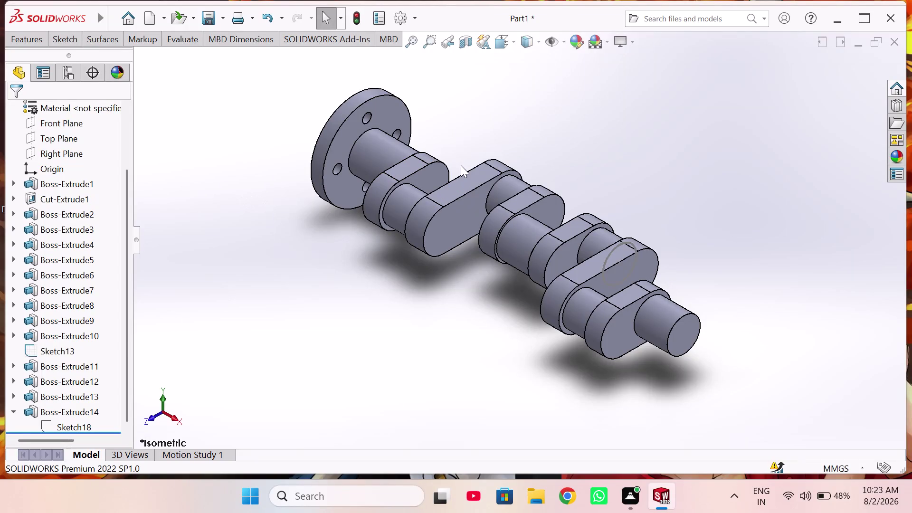
Sketch a circle at the origin on the crankshaft's end face, viewed straight on.
click(677, 328)
click(726, 298)
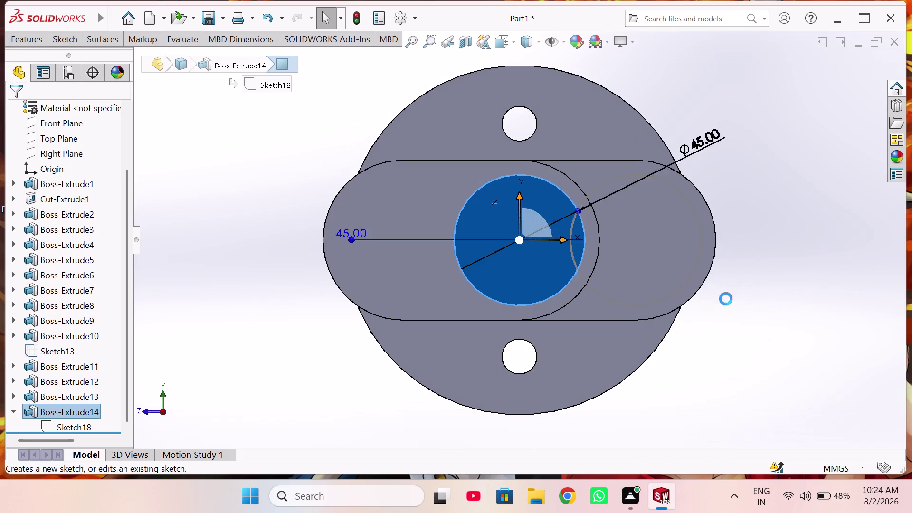
right_drag(765, 268, 835, 282)
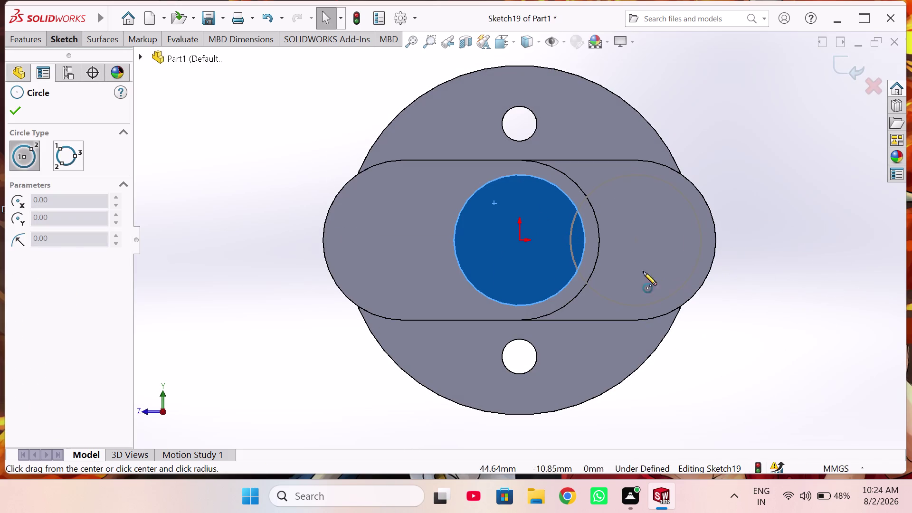
click(519, 240)
click(603, 281)
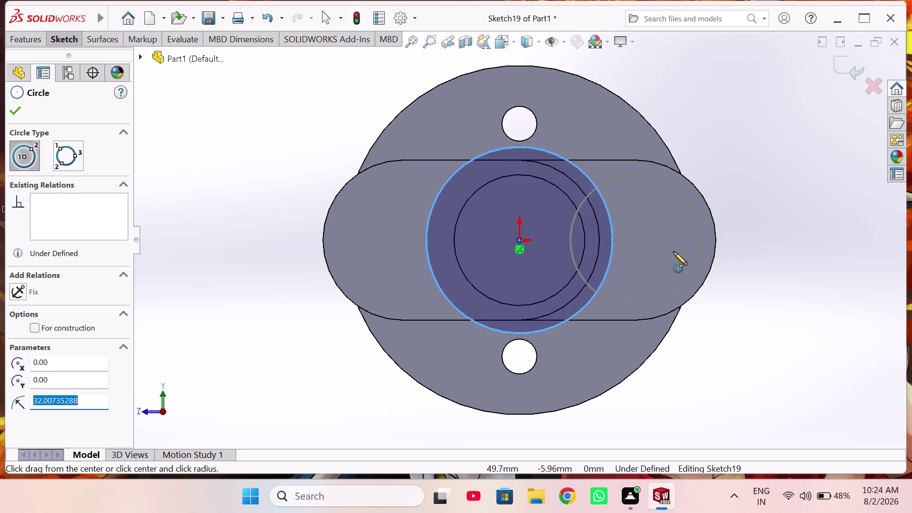
Dimension the circle to 50 mm diameter and exit the sketch.
right_drag(673, 236, 681, 117)
click(595, 184)
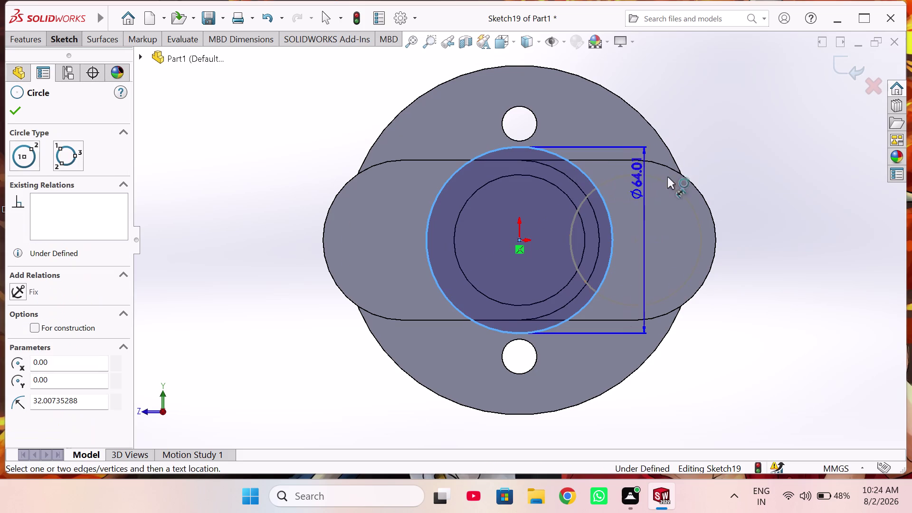
click(771, 209)
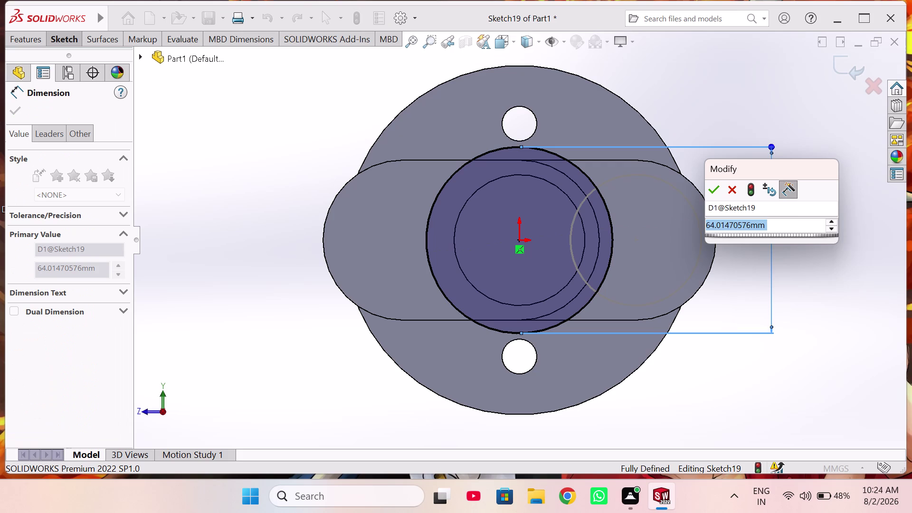
text(50)
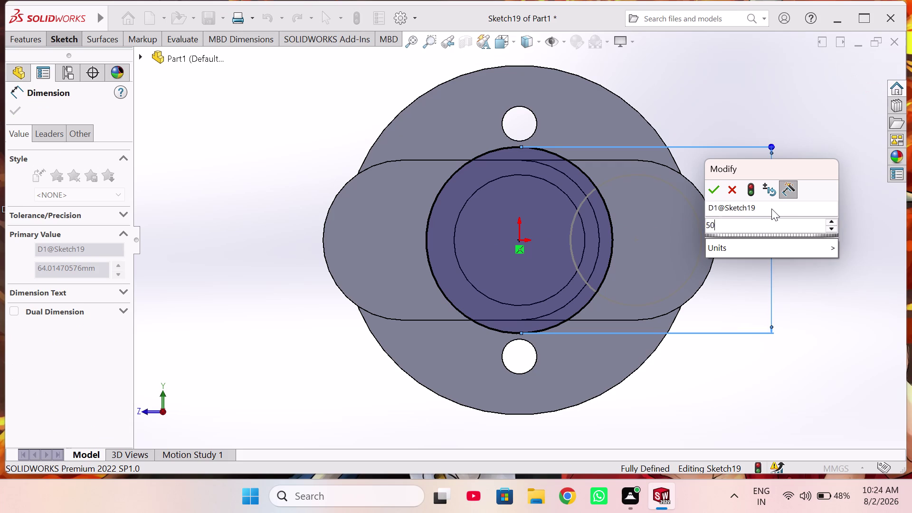
key(Return)
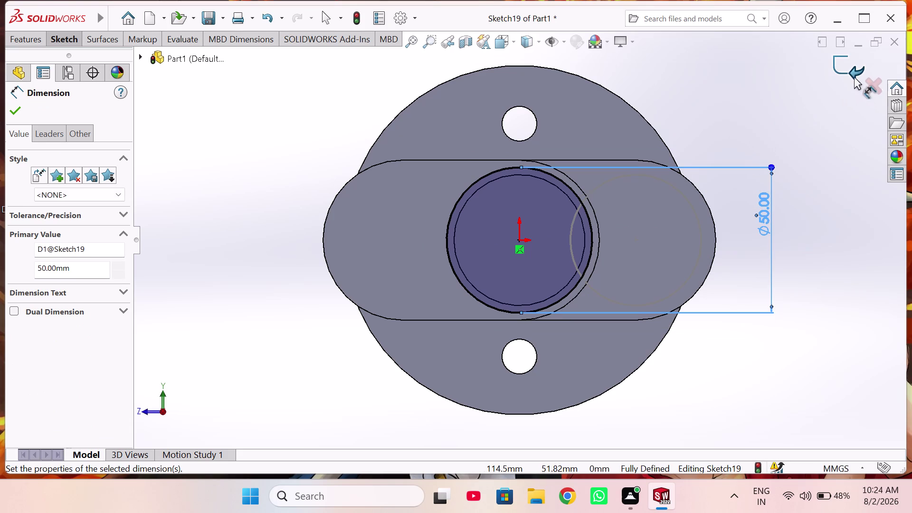
click(844, 66)
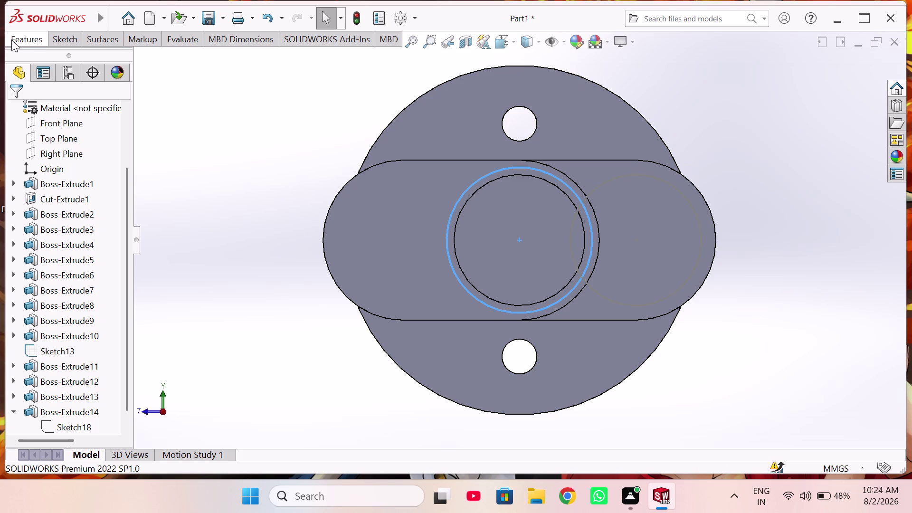
click(22, 38)
Extrude the 50 mm circle 100 mm blind, creating Boss-Extrude15.
click(35, 60)
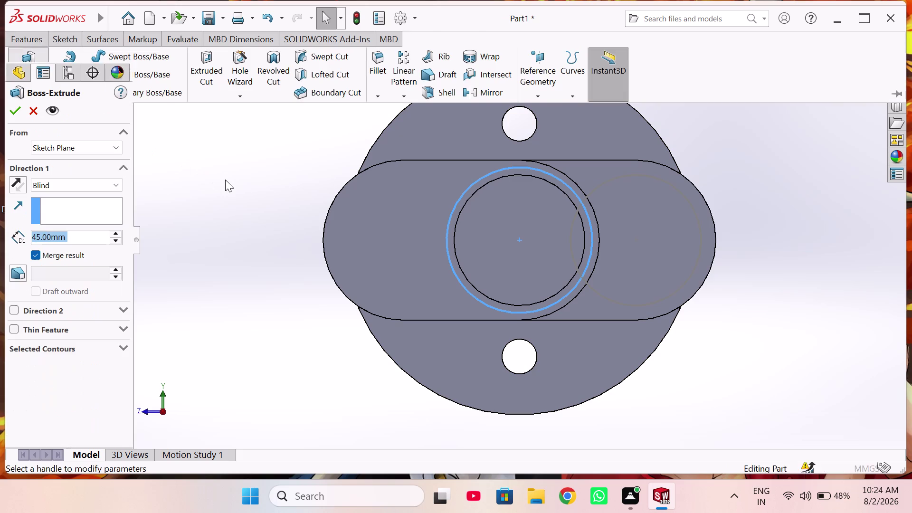
scroll(up, 3)
middle_drag(229, 182, 251, 196)
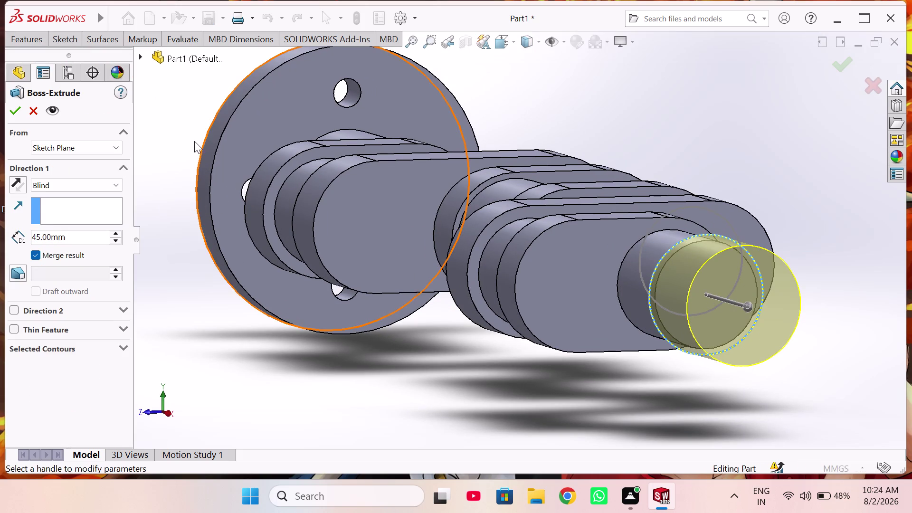
middle_drag(188, 138, 200, 147)
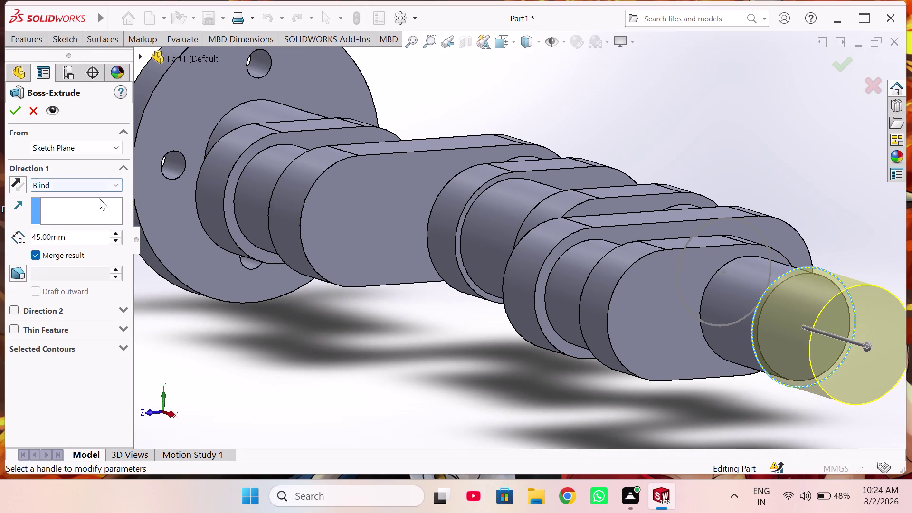
double_click(97, 233)
text(1)
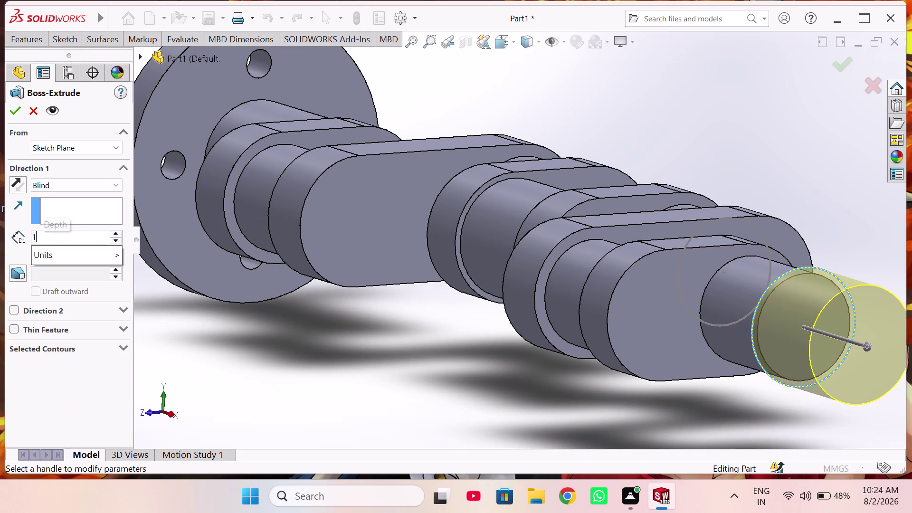
text(00)
key(Return)
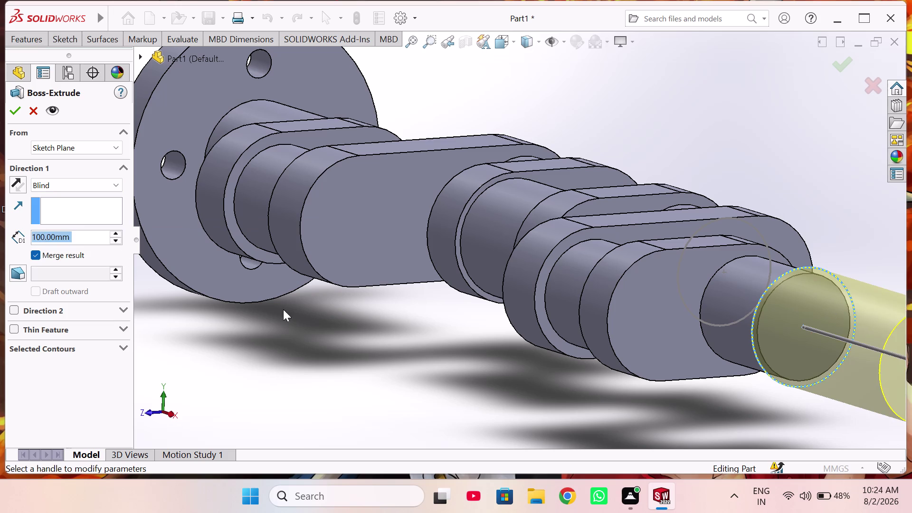
scroll(up, 3)
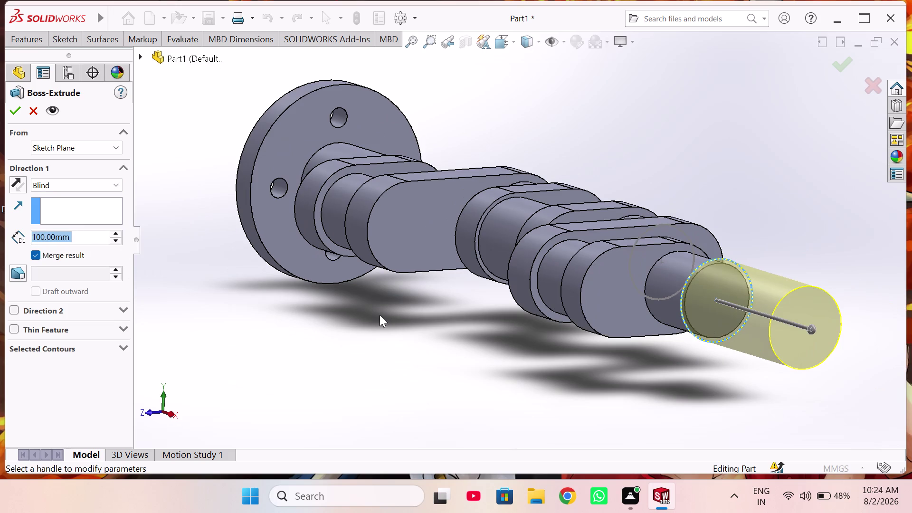
click(12, 107)
scroll(up, 3)
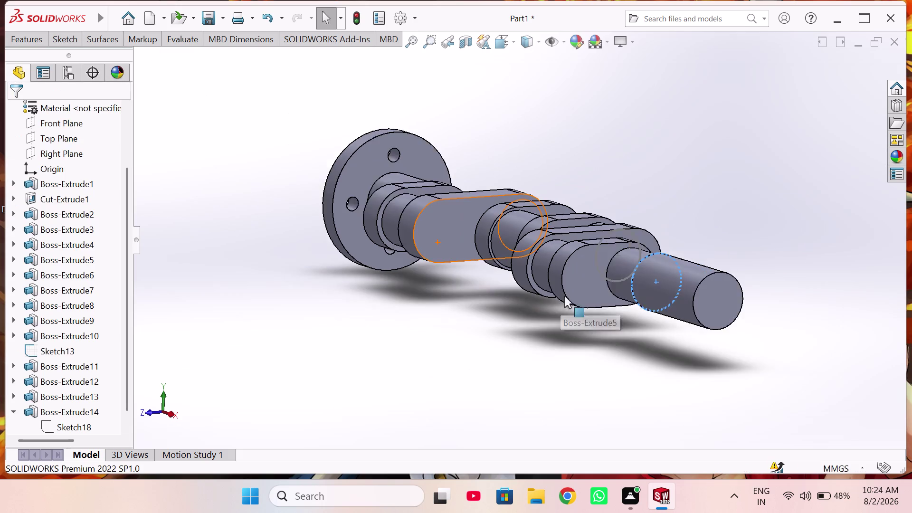
middle_drag(565, 296, 533, 284)
Sketch a circle at the origin on the new cylinder's end face.
click(567, 276)
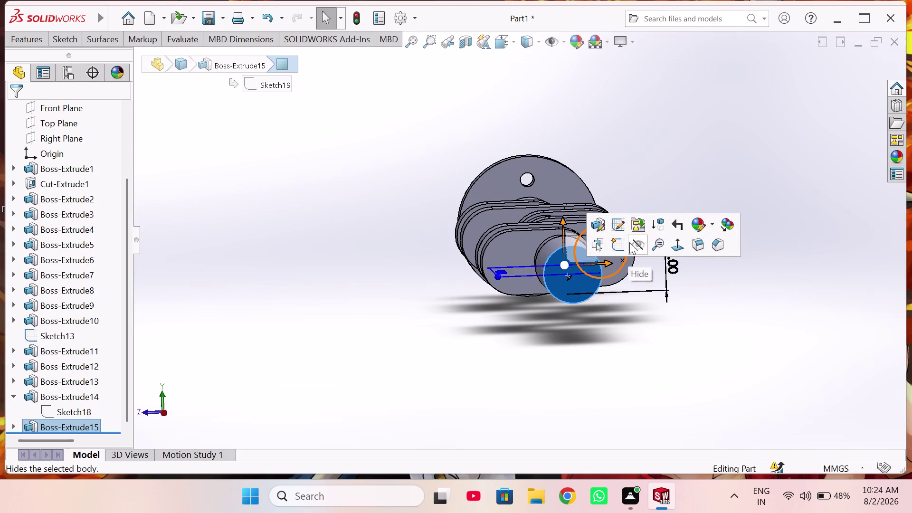
click(622, 241)
right_drag(783, 251, 811, 272)
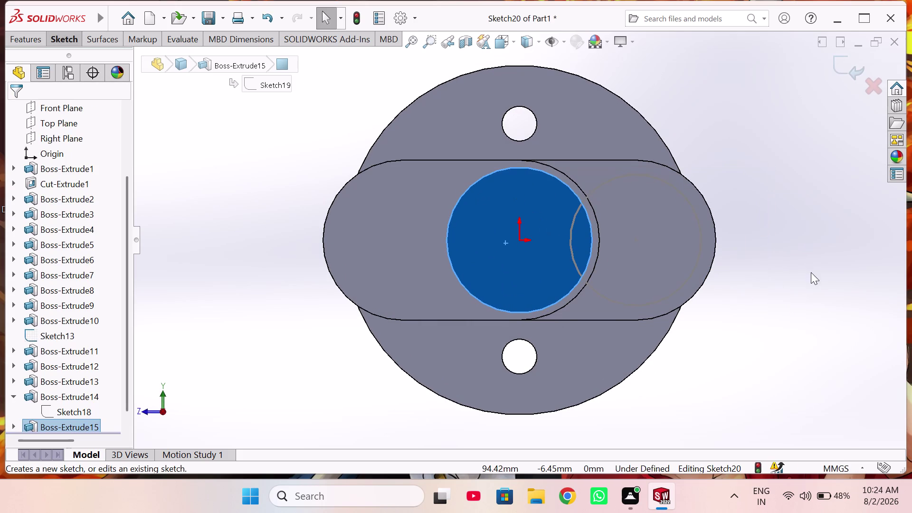
right_drag(811, 272, 854, 263)
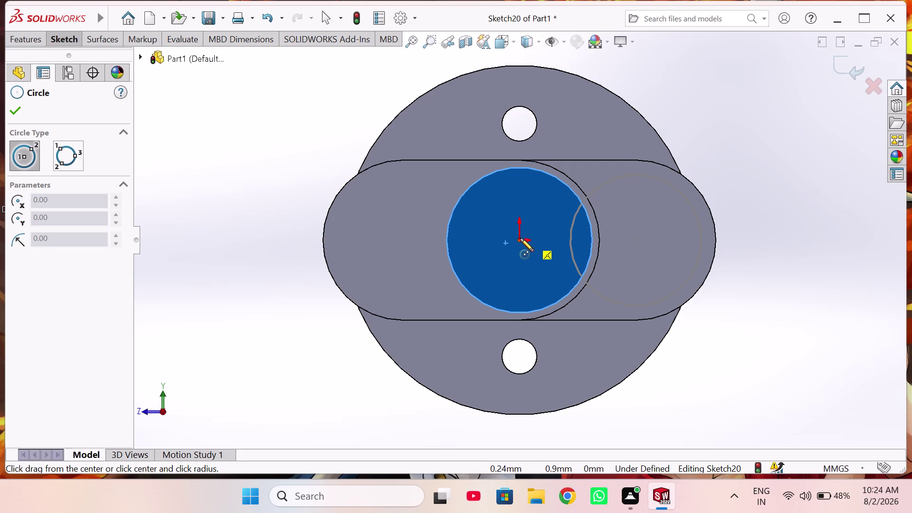
click(518, 241)
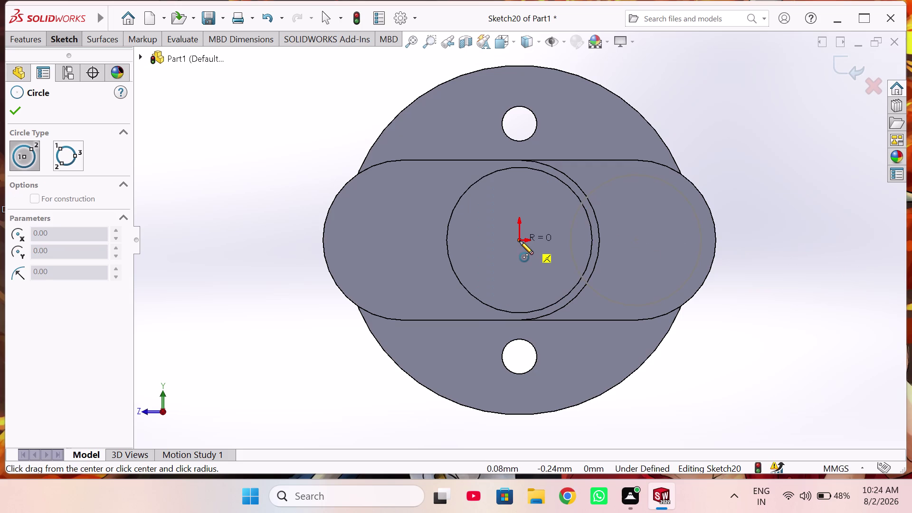
click(518, 241)
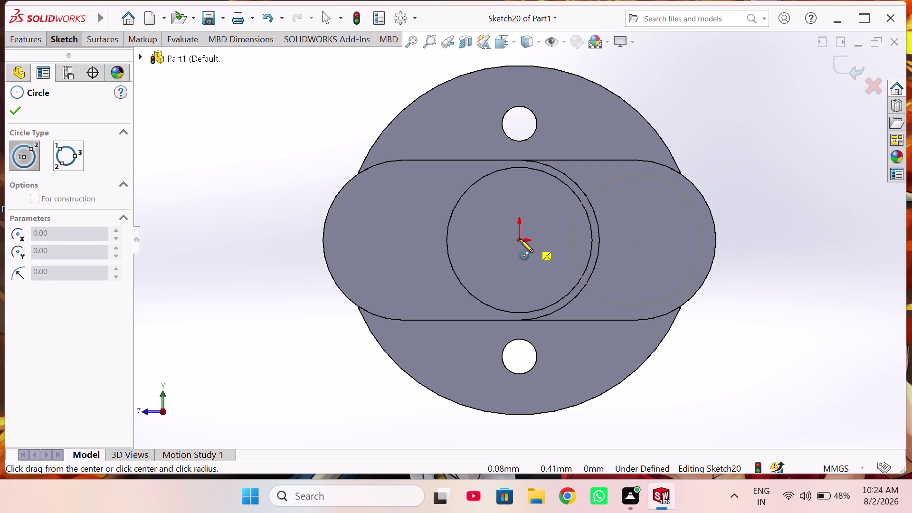
click(519, 240)
click(557, 273)
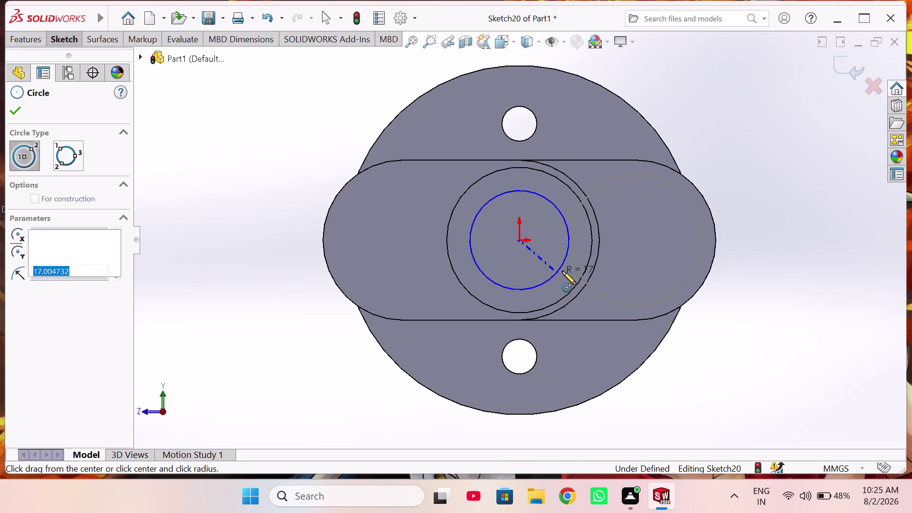
Dimension the circle to 25 mm diameter and exit the sketch.
right_drag(642, 226, 643, 99)
click(561, 212)
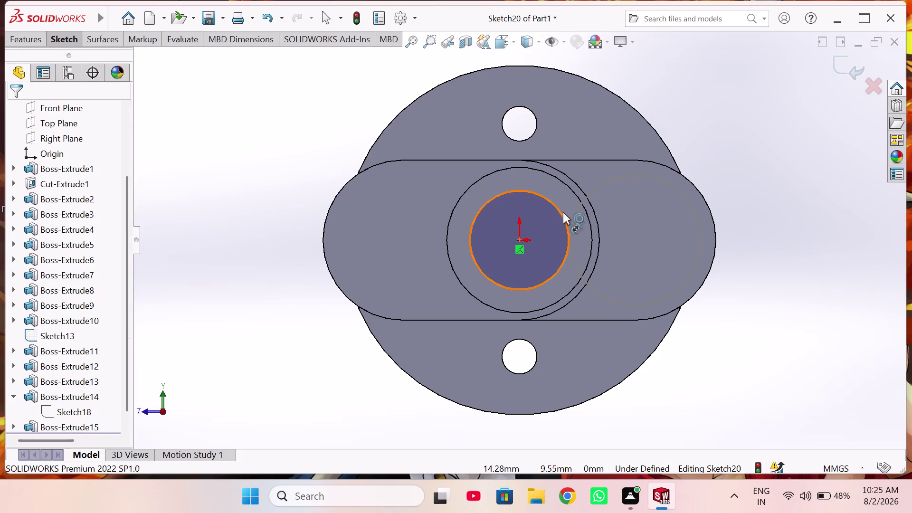
click(641, 215)
text(25)
key(Return)
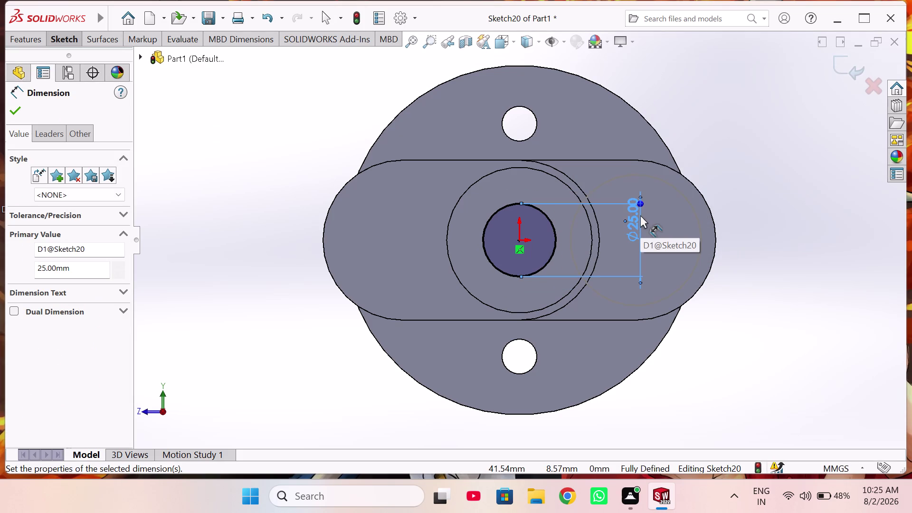
click(835, 70)
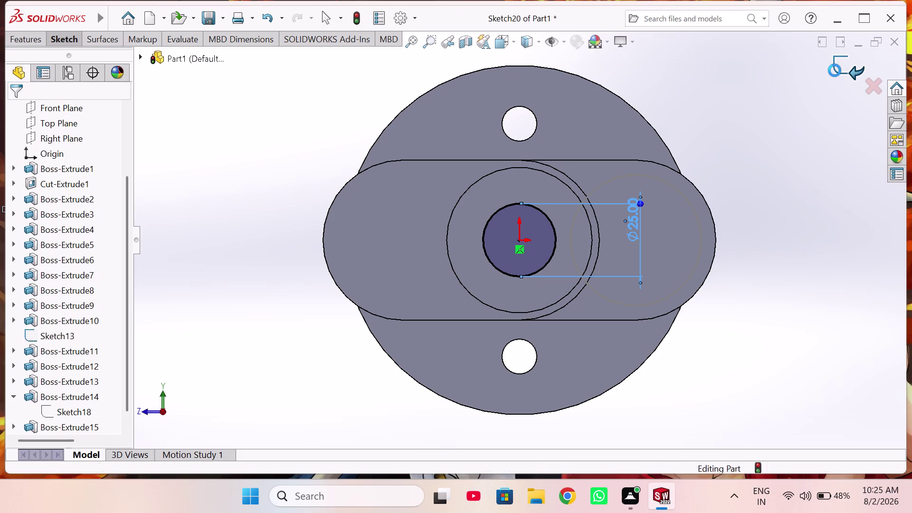
click(17, 37)
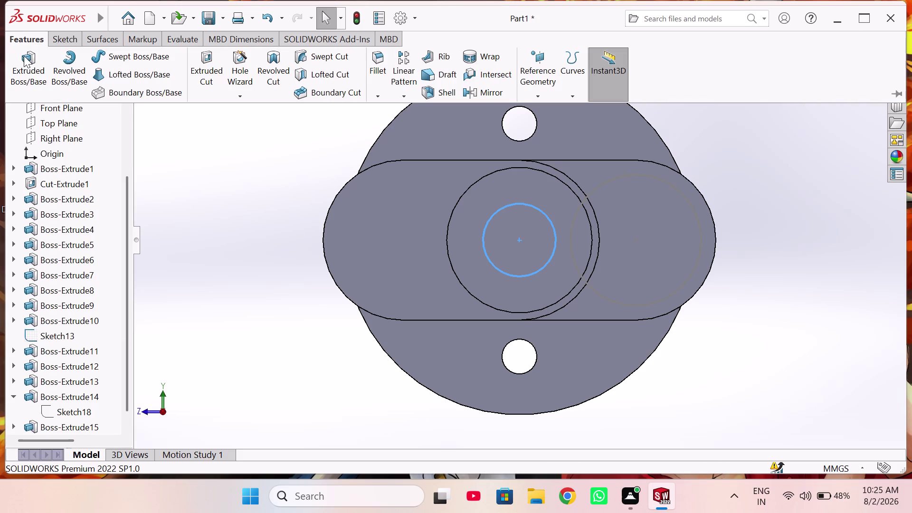
click(25, 65)
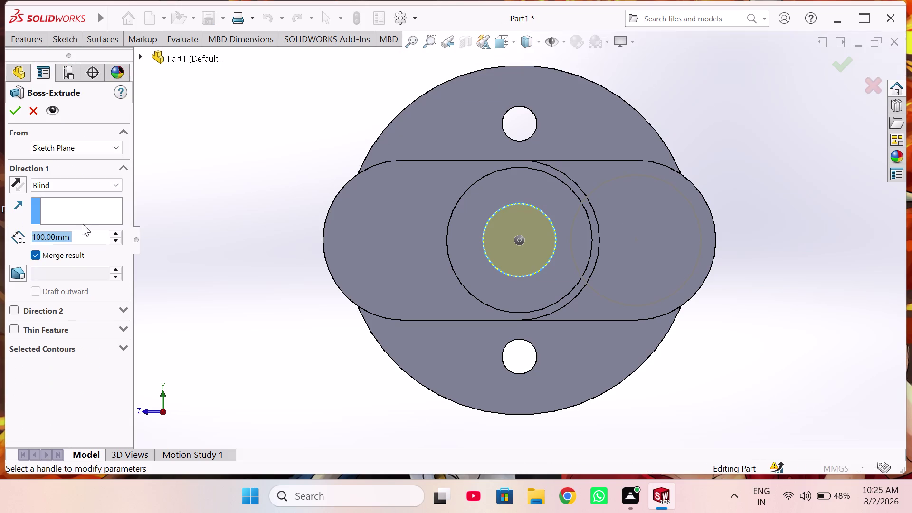
Lower the extrusion depth for the 25 mm circle to 20 mm.
click(117, 240)
triple_click(118, 240)
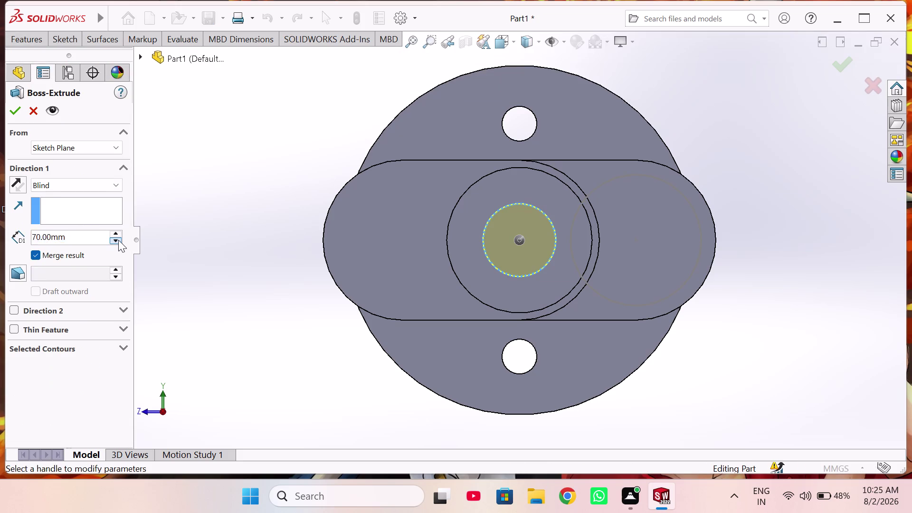
click(118, 240)
click(118, 240)
click(118, 240)
click(119, 240)
Check the preview and confirm the 20 mm extension as Boss-Extrude16.
middle_drag(232, 225, 261, 225)
scroll(up, 3)
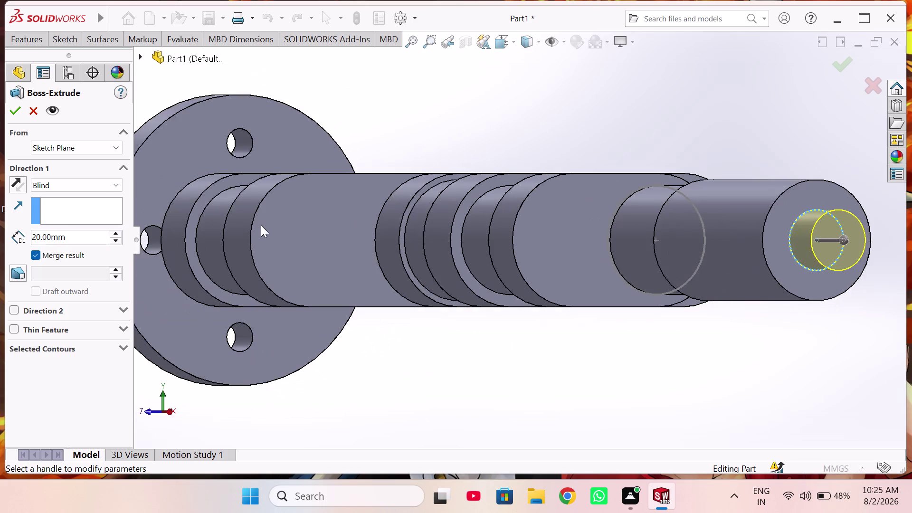
scroll(up, 3)
middle_drag(510, 231, 536, 299)
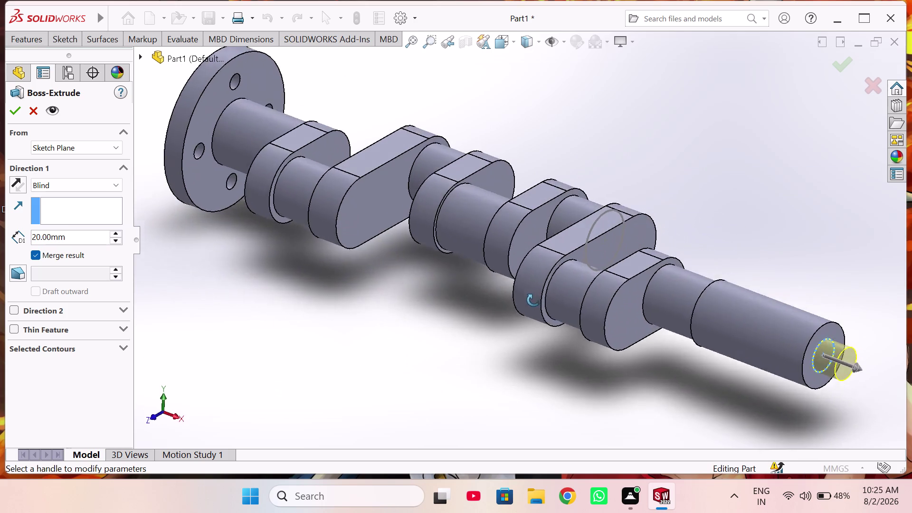
middle_drag(535, 298, 461, 253)
click(12, 111)
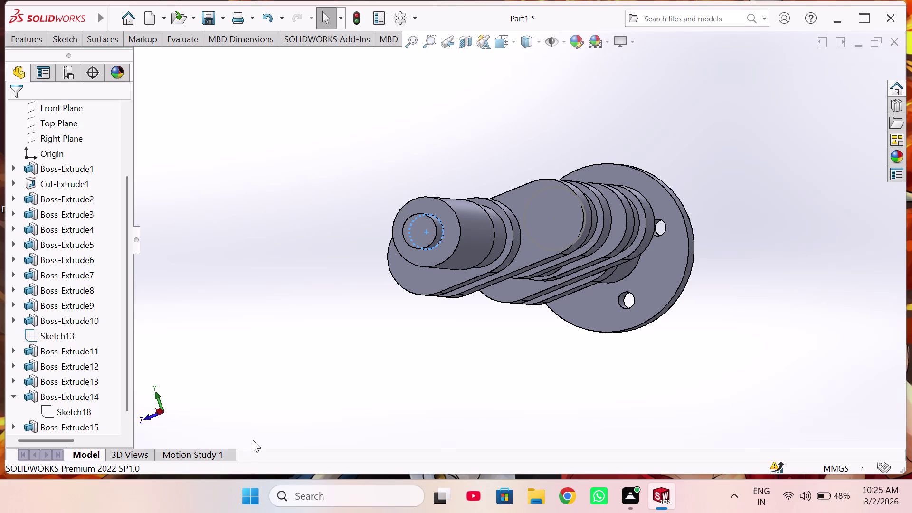
middle_drag(392, 353, 413, 367)
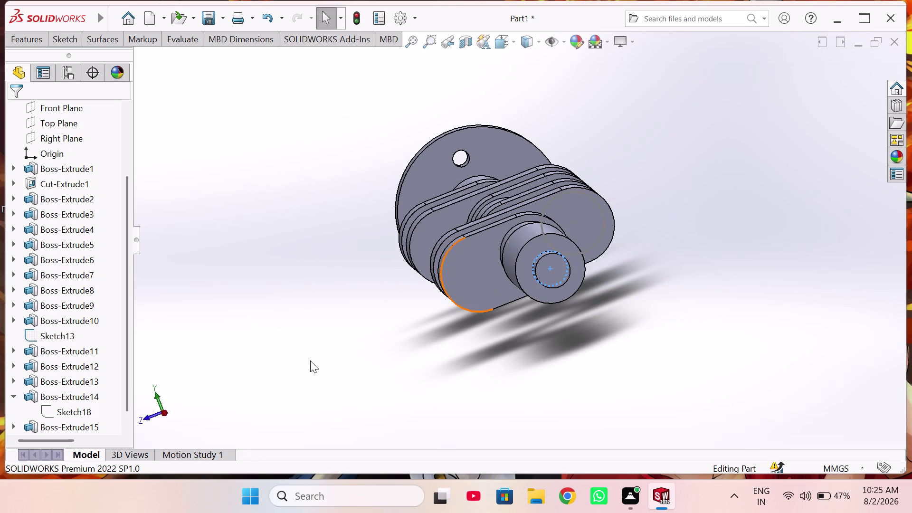
scroll(down, 3)
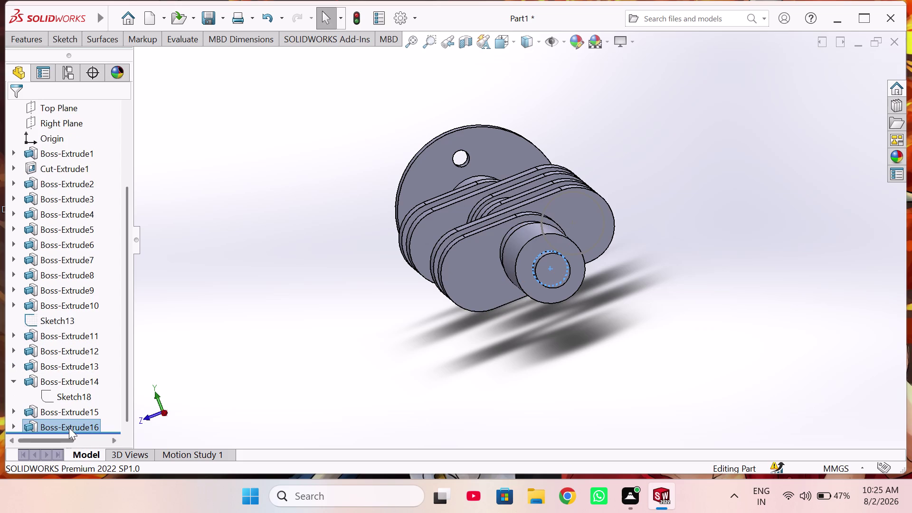
click(69, 424)
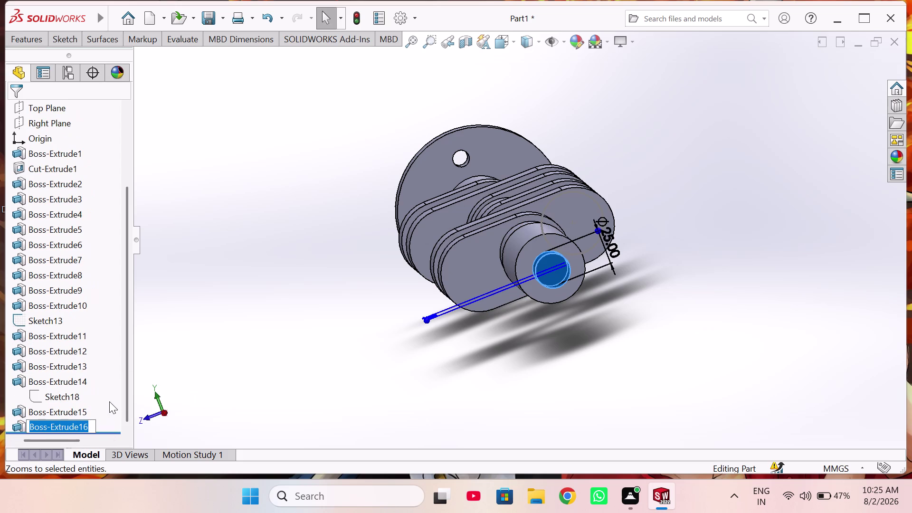
click(109, 402)
scroll(down, 3)
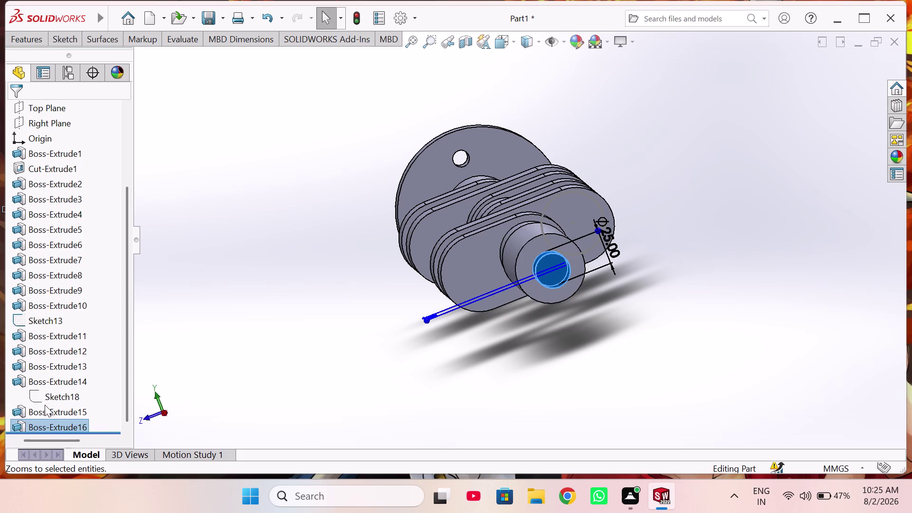
scroll(up, 3)
scroll(down, 3)
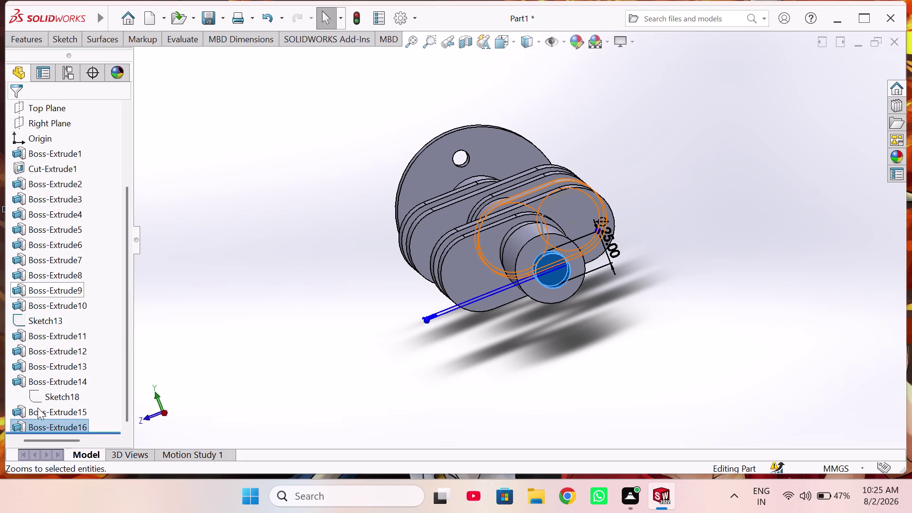
scroll(up, 3)
scroll(down, 3)
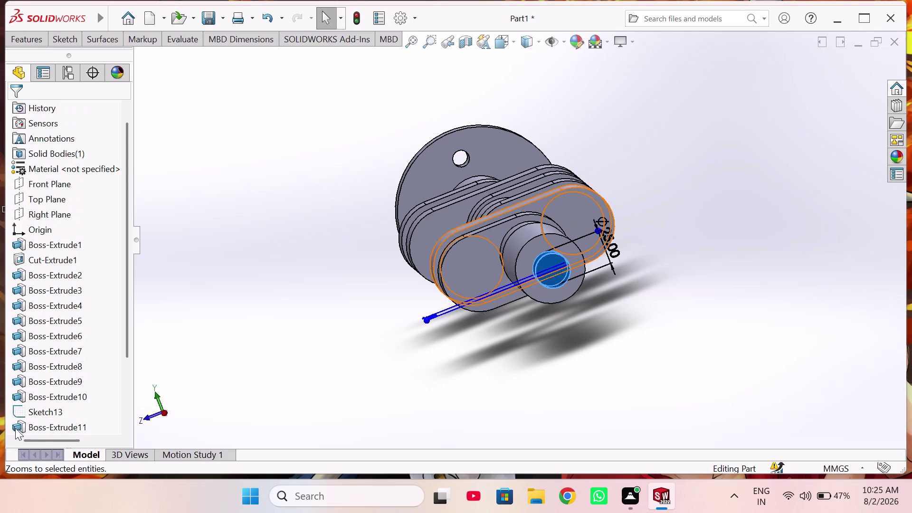
scroll(down, 3)
drag(41, 440, 3, 436)
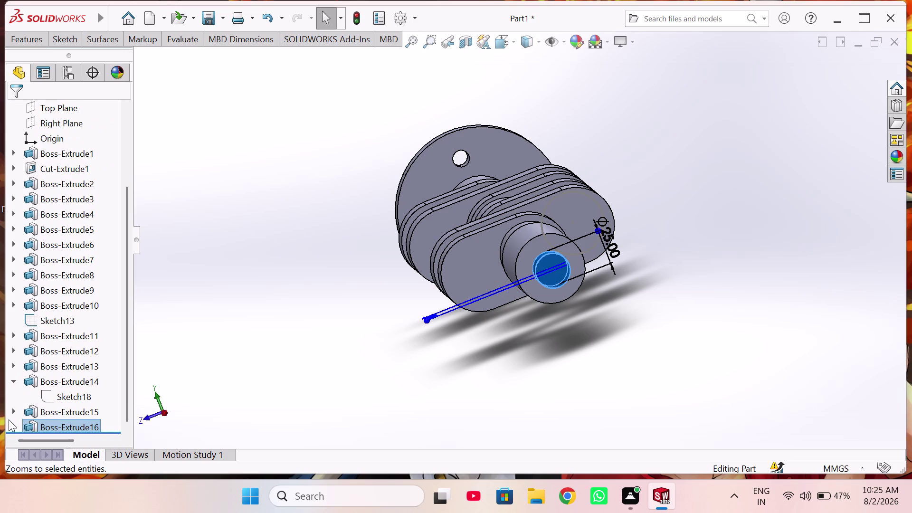
click(10, 423)
click(49, 422)
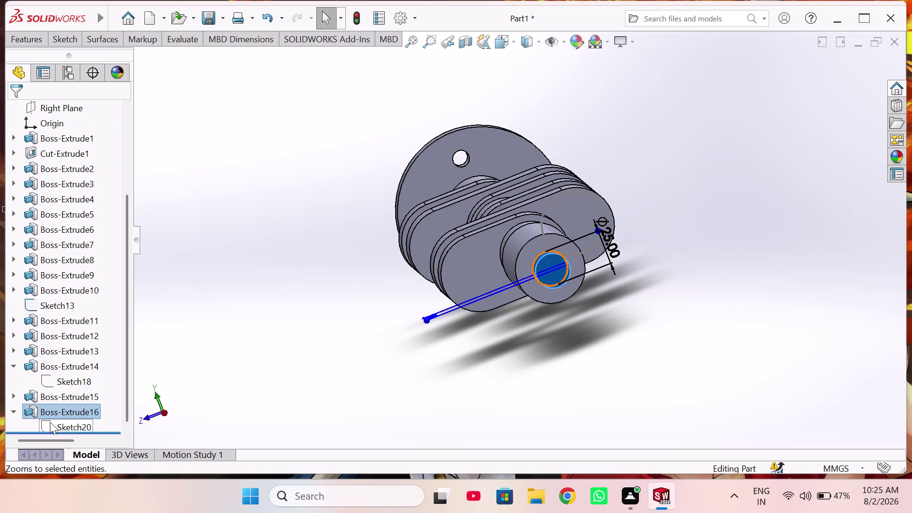
click(66, 388)
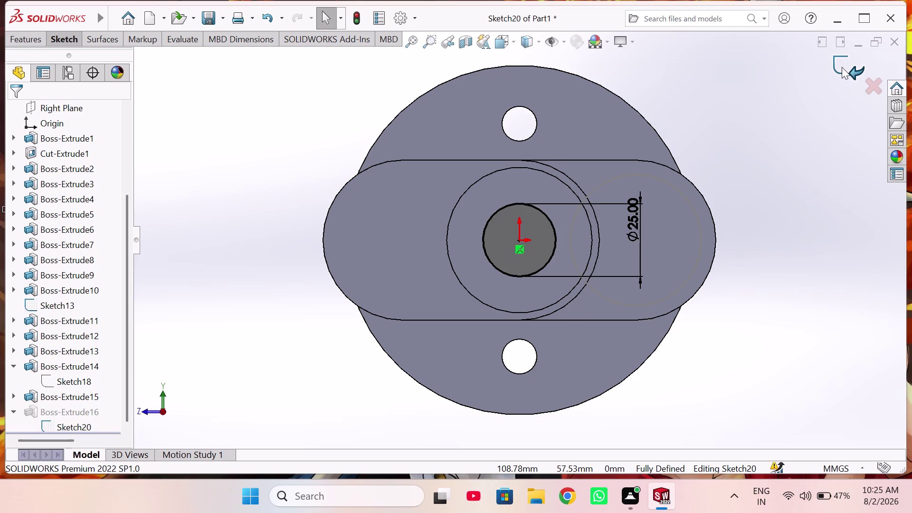
click(844, 61)
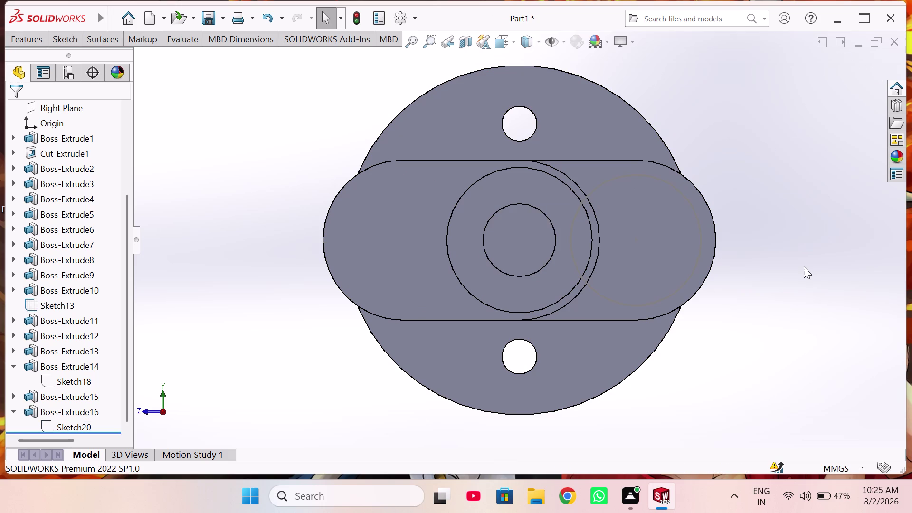
scroll(up, 3)
middle_drag(758, 234, 760, 236)
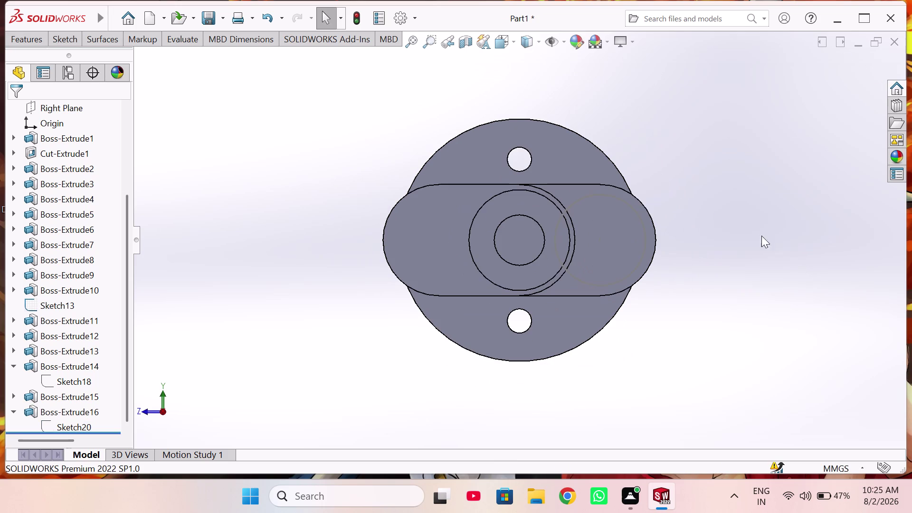
middle_drag(760, 235, 780, 248)
scroll(up, 3)
middle_drag(631, 247, 636, 251)
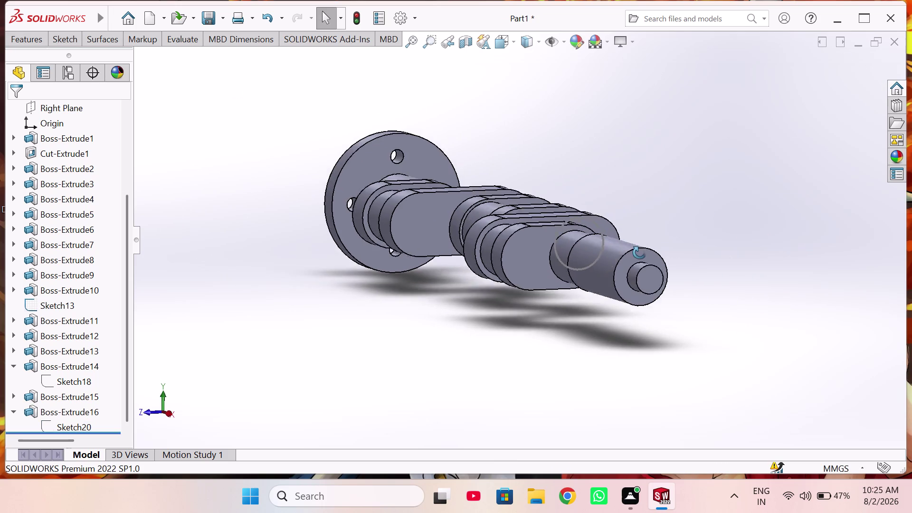
middle_drag(635, 251, 638, 278)
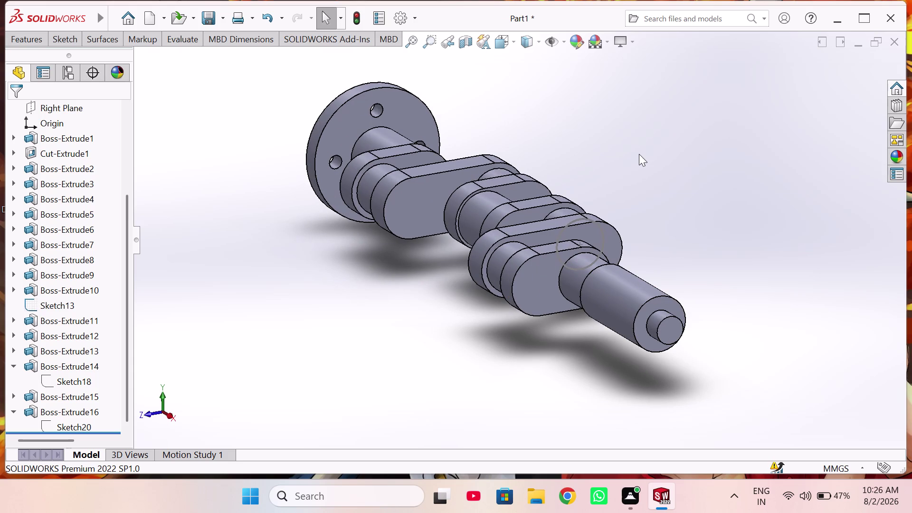
key(ctrl+s)
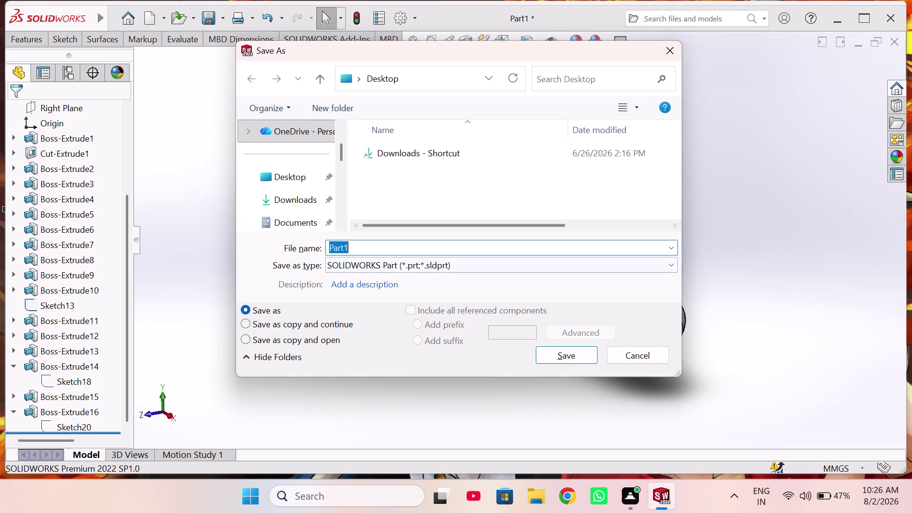
Save the part to the Desktop as 'crank shaft'.
double_click(526, 246)
key(BackSpace)
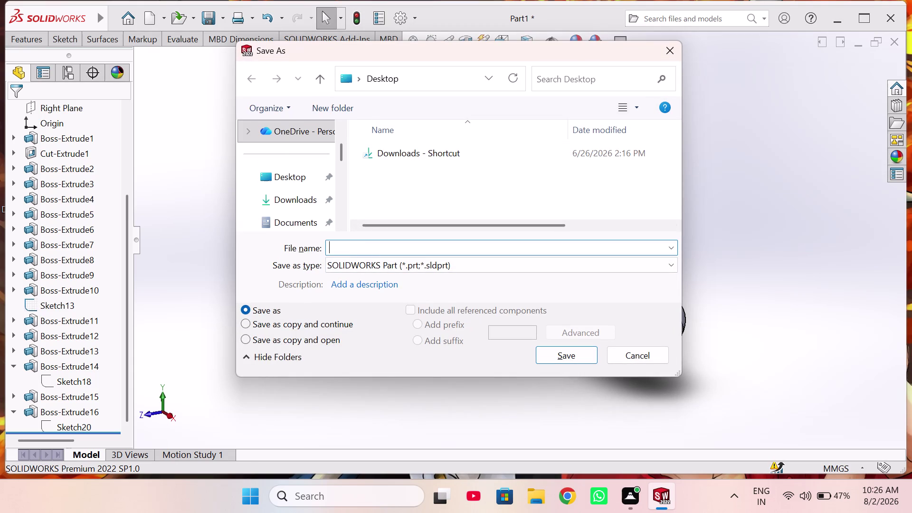
text(cra)
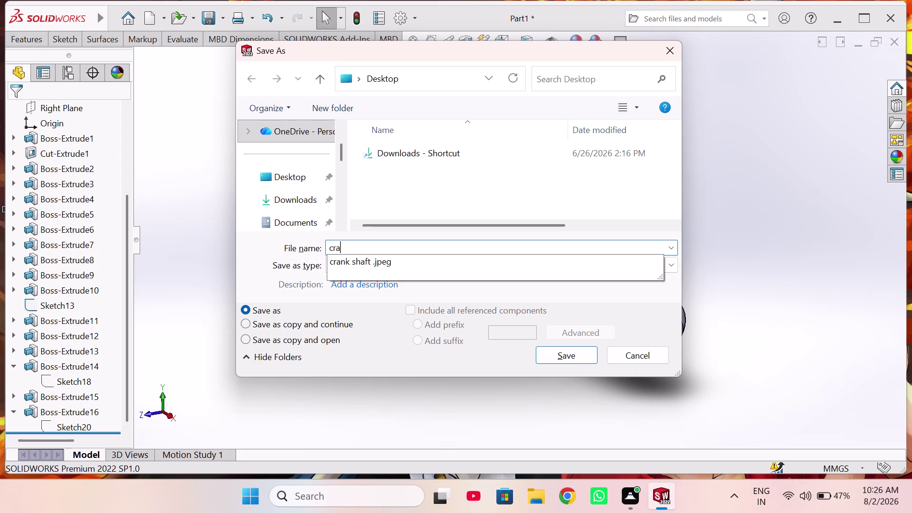
text(nk sha)
text(ft)
key(space)
click(284, 172)
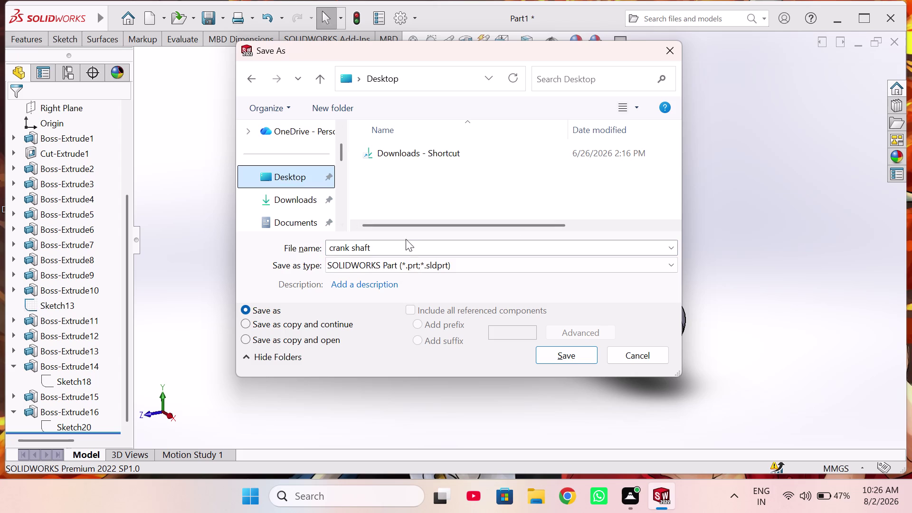
click(579, 357)
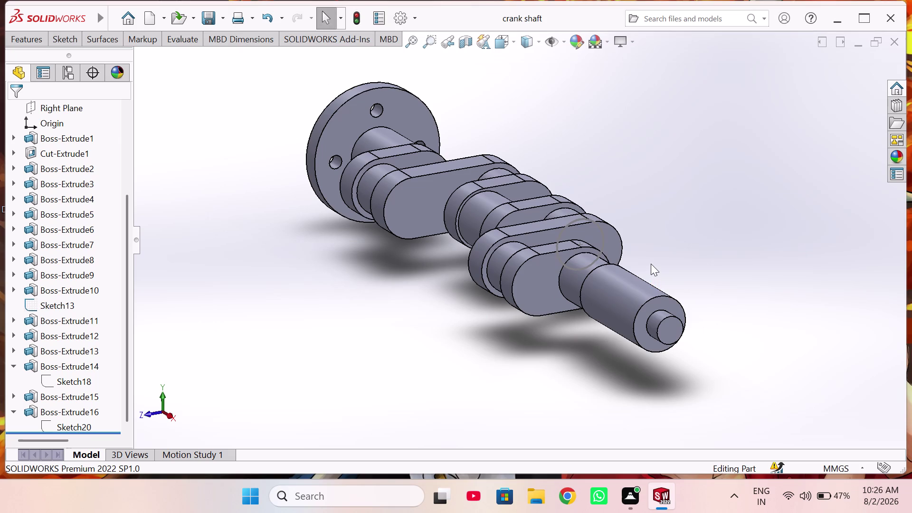
key(ctrl+n)
Create a new drawing on an A2 (ISO) sheet.
click(627, 284)
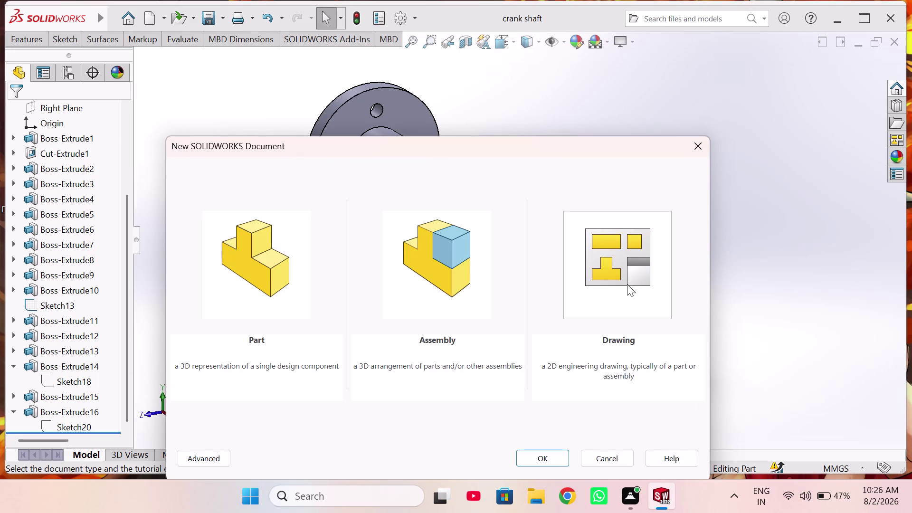
click(542, 457)
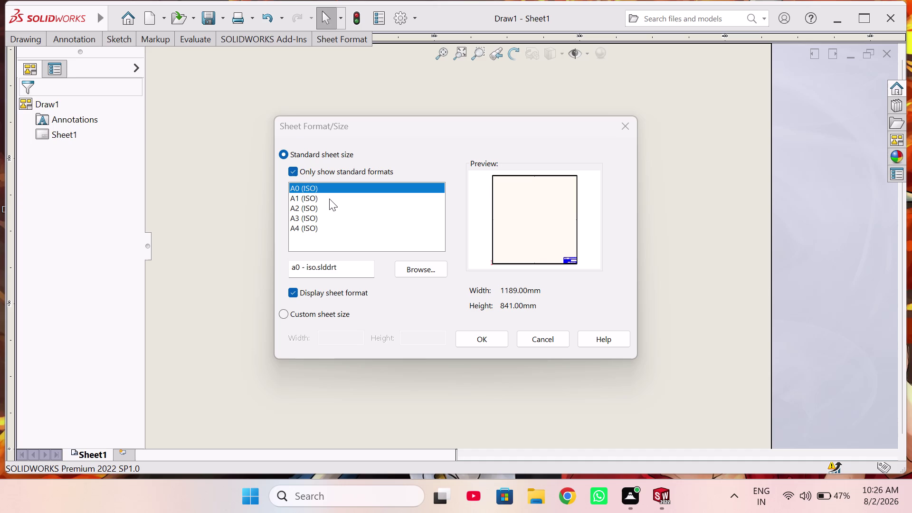
click(330, 199)
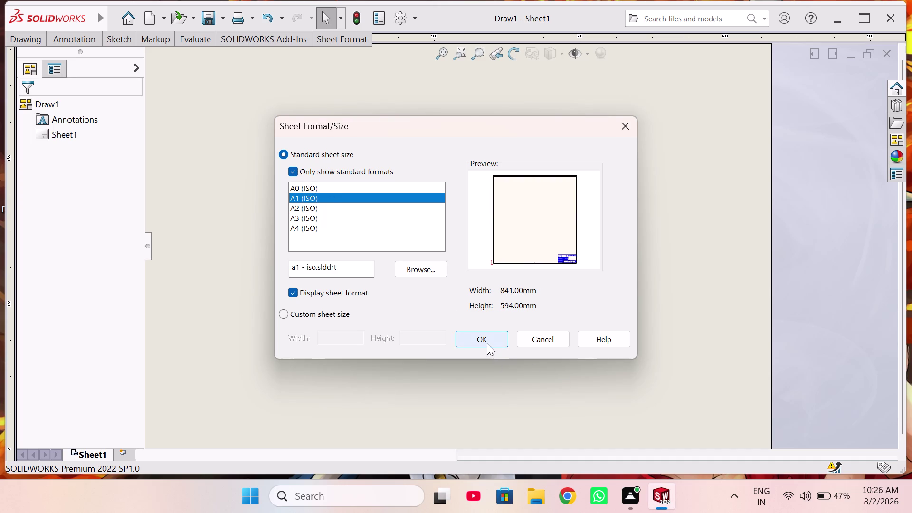
click(384, 215)
click(376, 208)
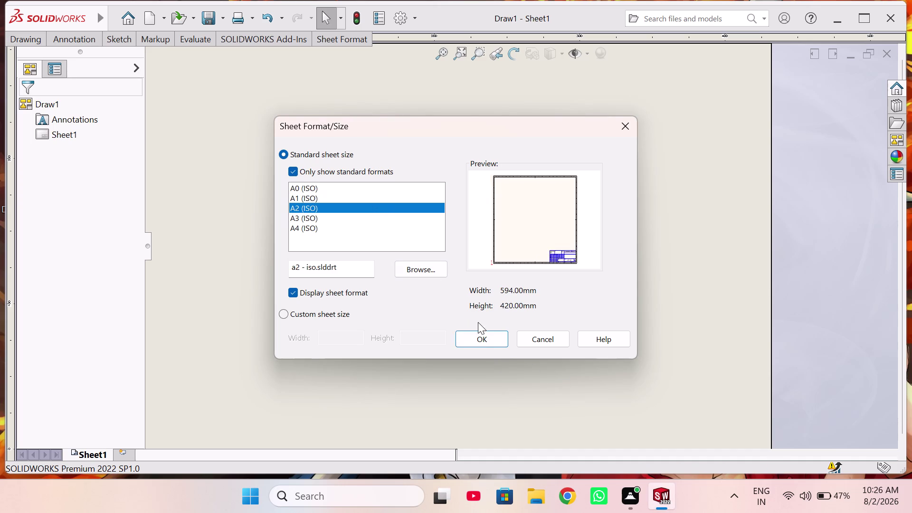
click(479, 337)
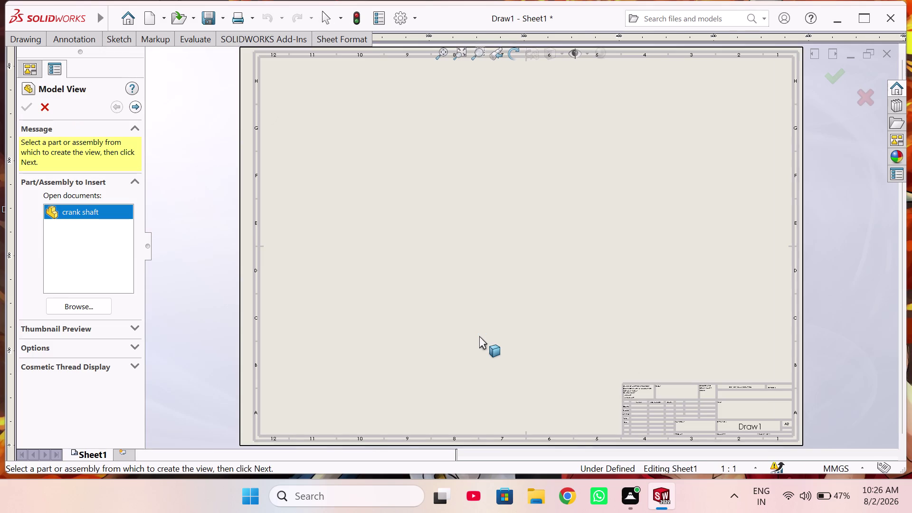
Load crank shaft from the Desktop as the view source with isometric orientation.
click(79, 303)
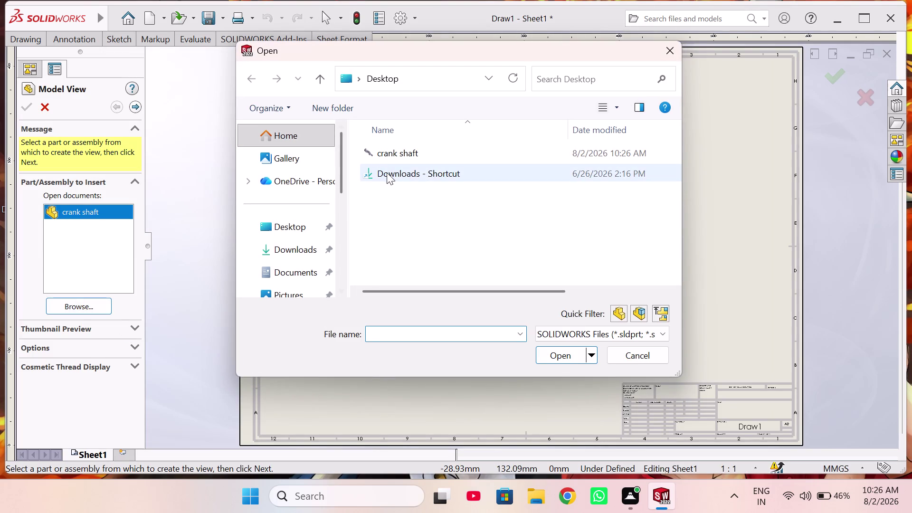
click(472, 151)
click(560, 357)
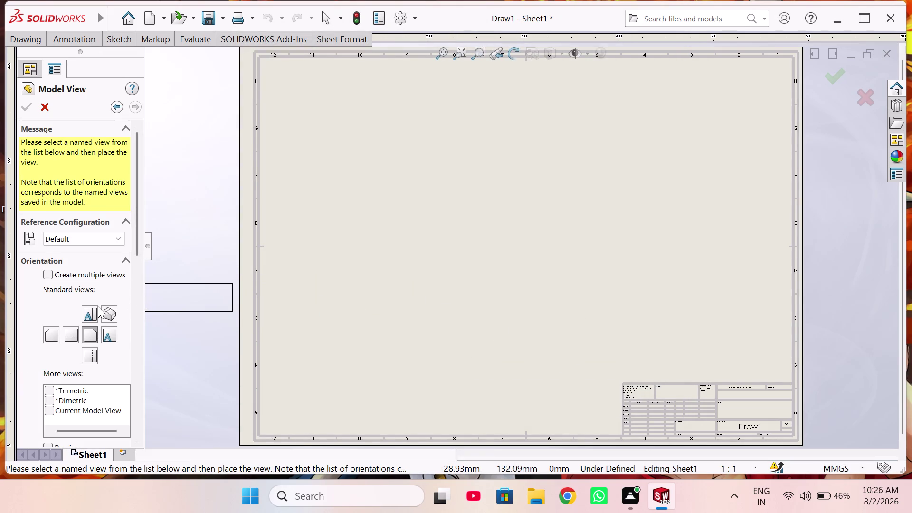
click(87, 312)
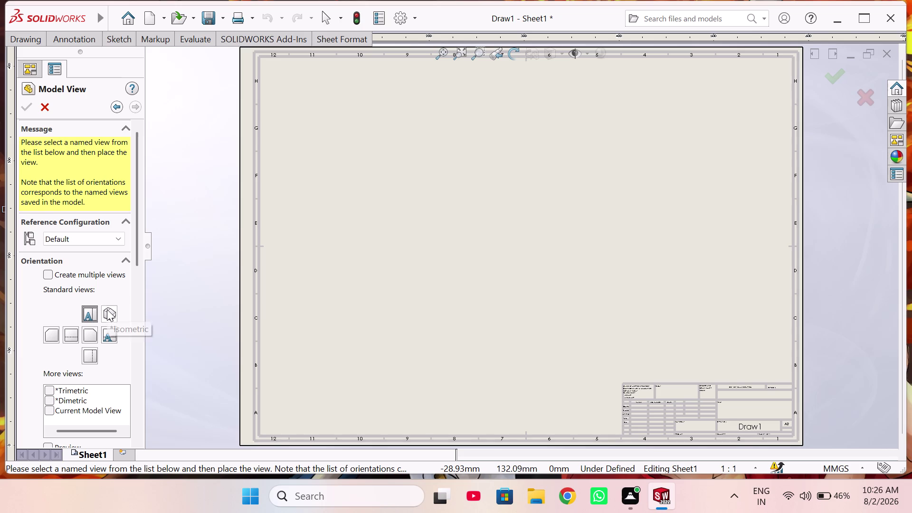
click(107, 309)
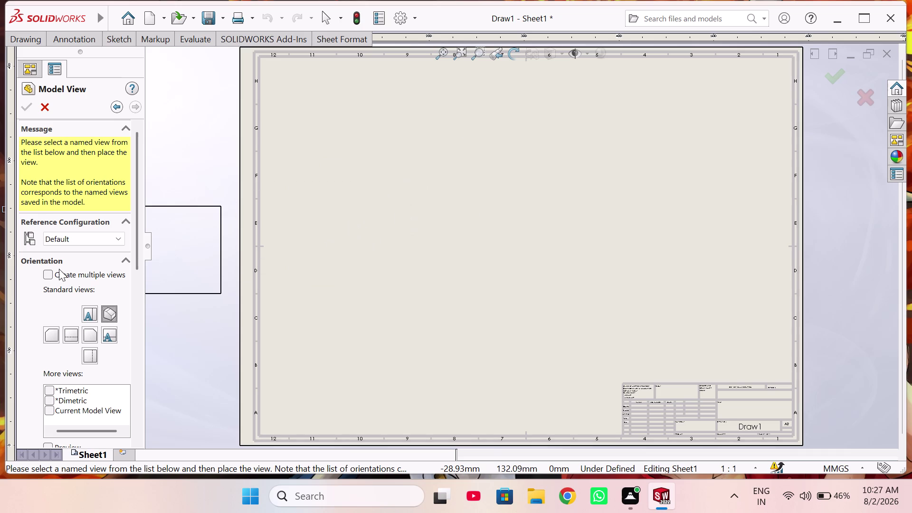
click(47, 278)
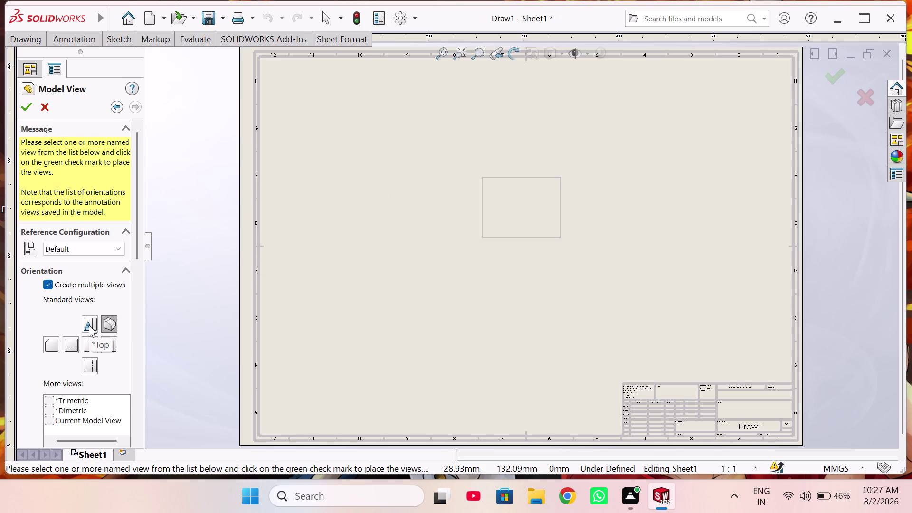
Choose a flat standard view plus isometric and place both on the sheet.
click(89, 325)
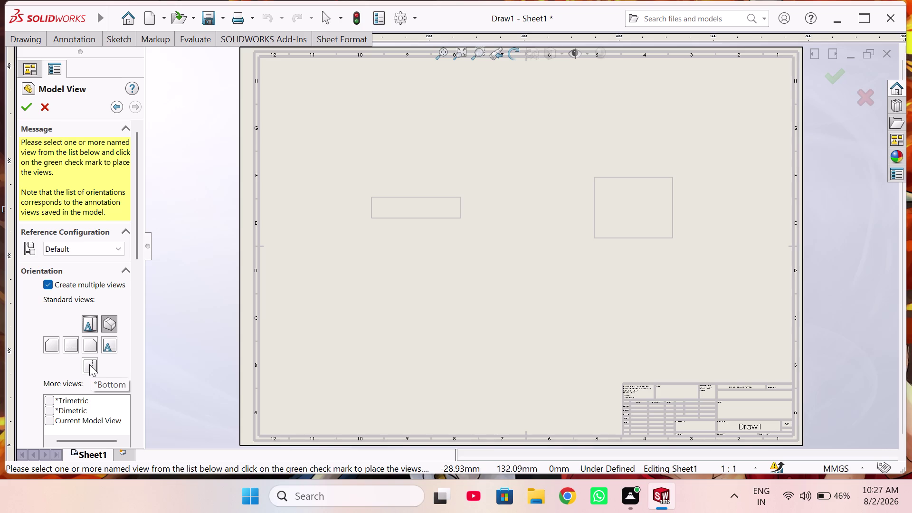
click(69, 348)
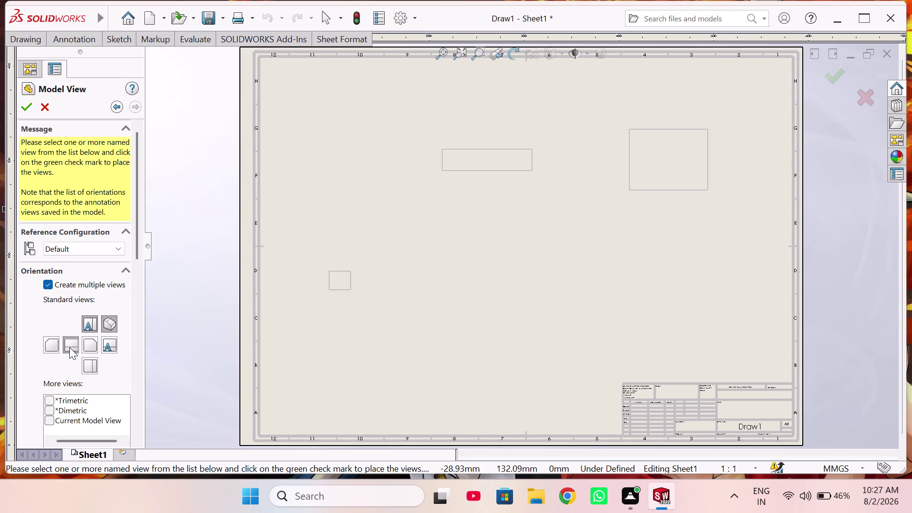
click(53, 345)
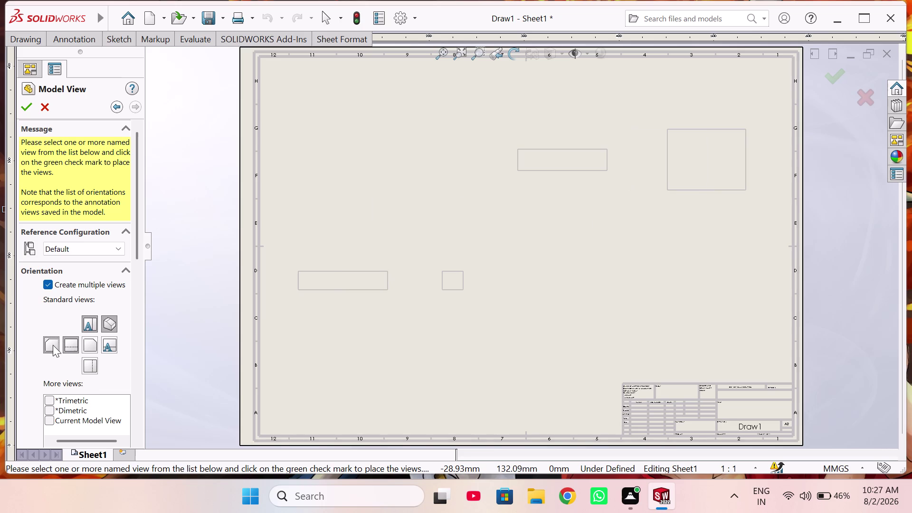
click(68, 345)
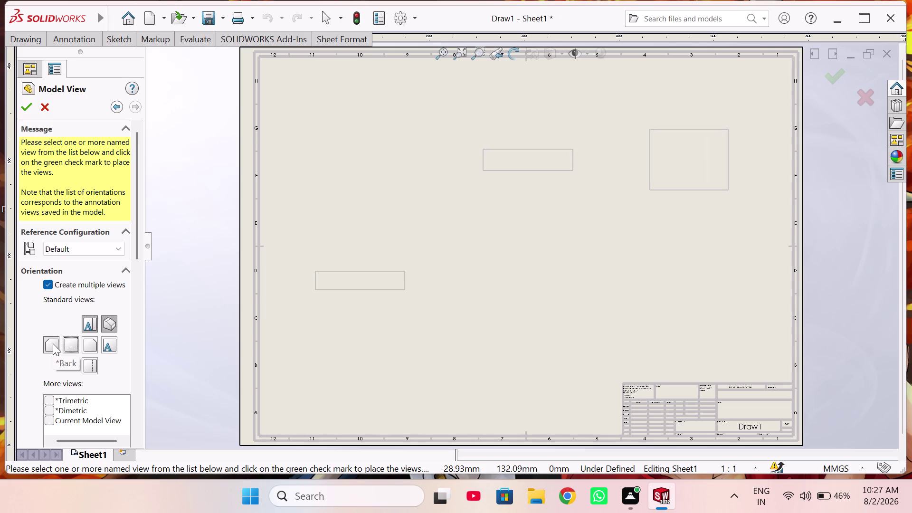
click(52, 344)
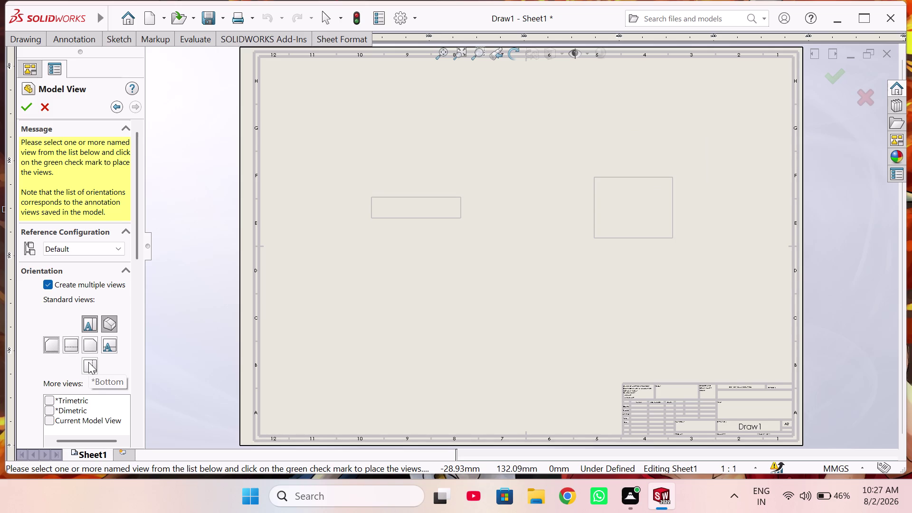
click(114, 346)
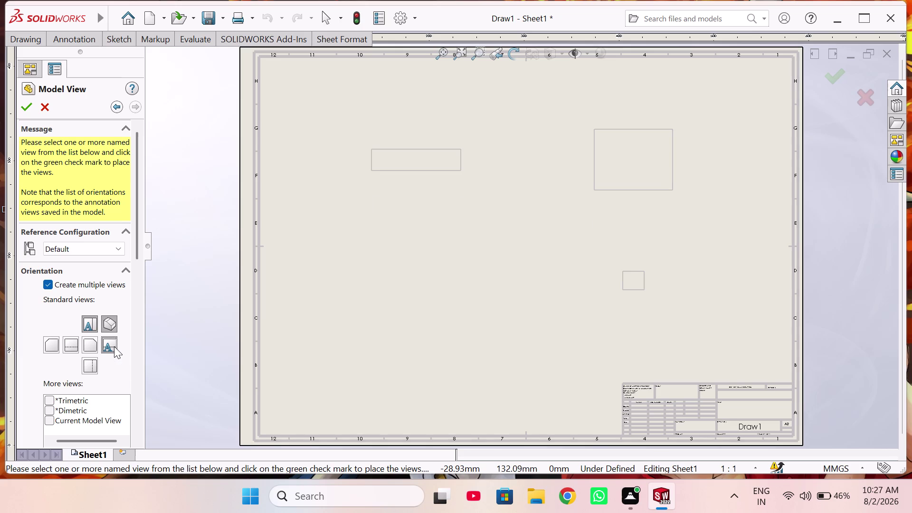
click(114, 347)
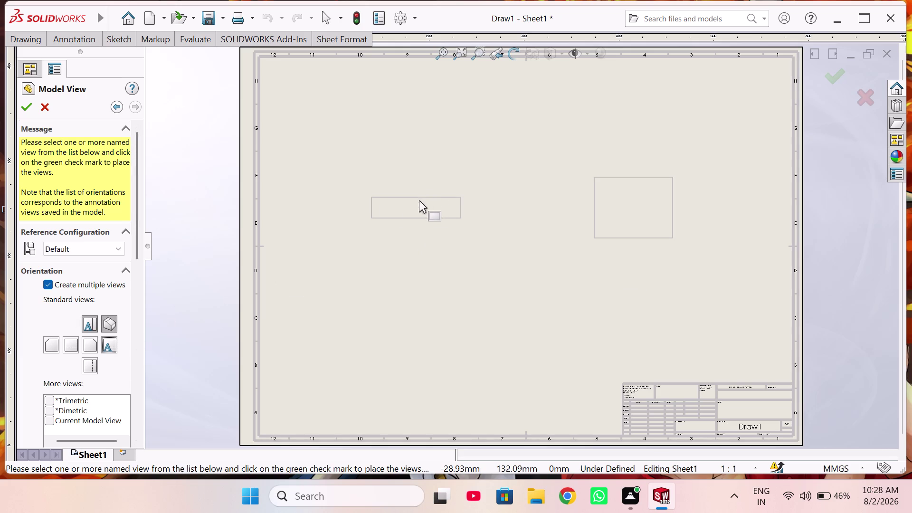
click(28, 104)
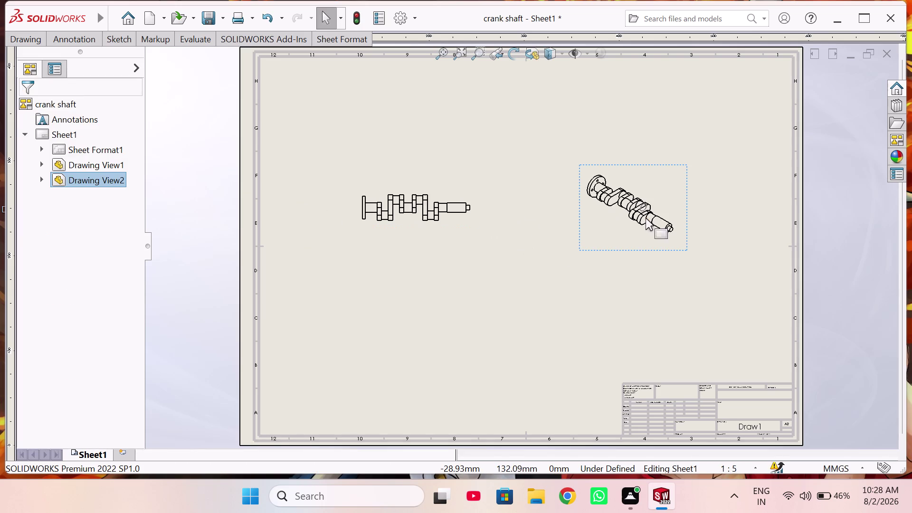
click(616, 210)
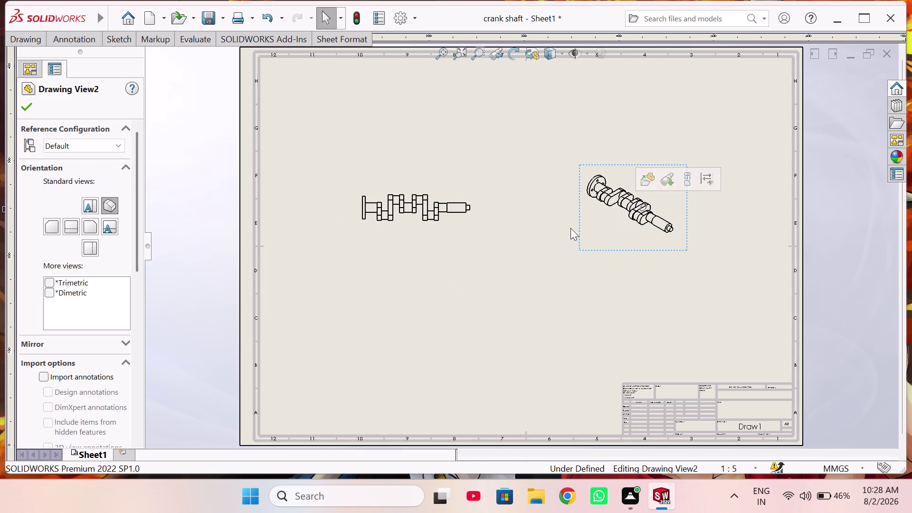
Give the isometric view shaded display and a custom 1:2 scale.
scroll(down, 3)
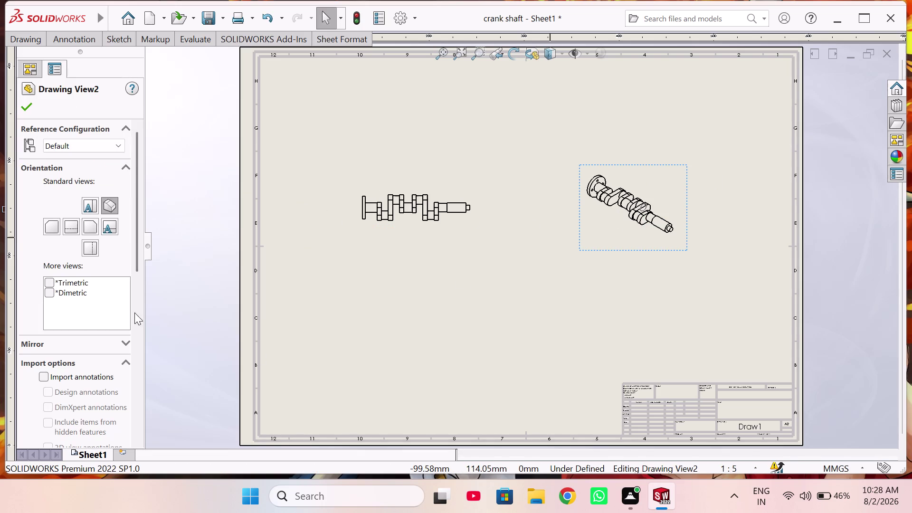
scroll(down, 3)
scroll(down, 3)
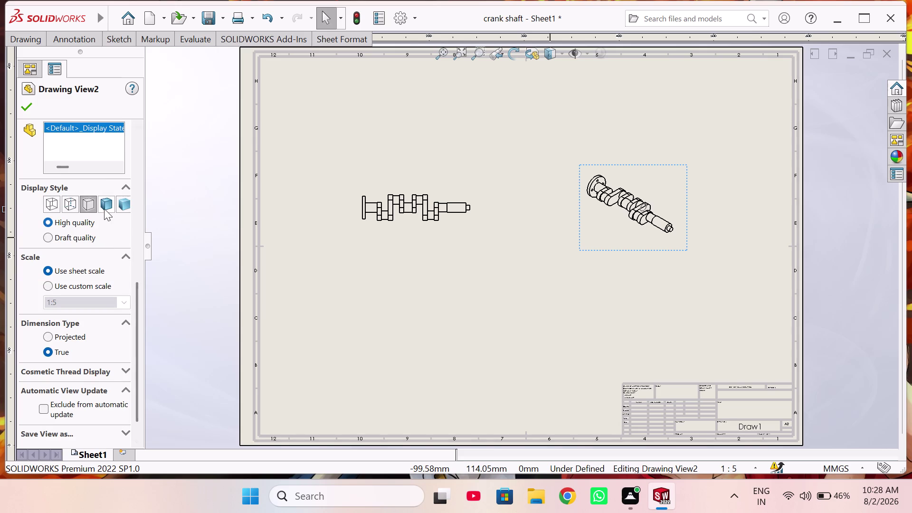
click(106, 202)
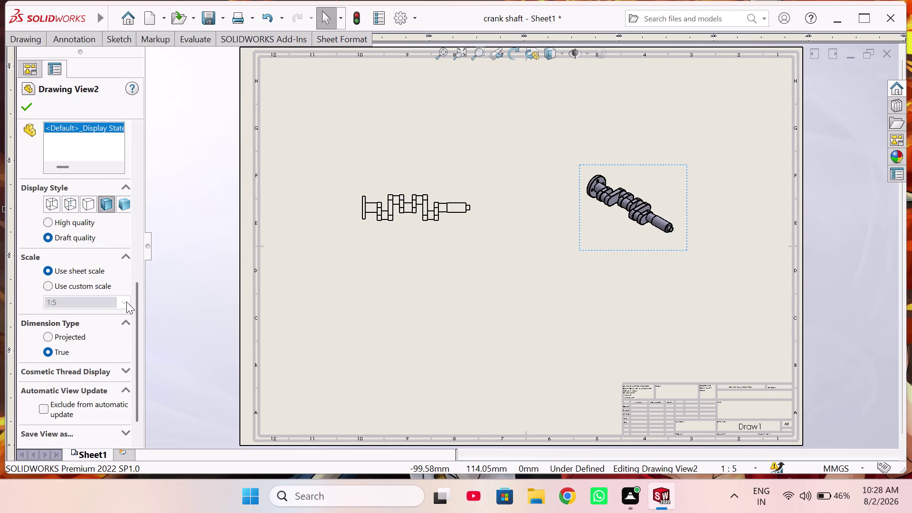
click(126, 301)
click(76, 284)
click(123, 303)
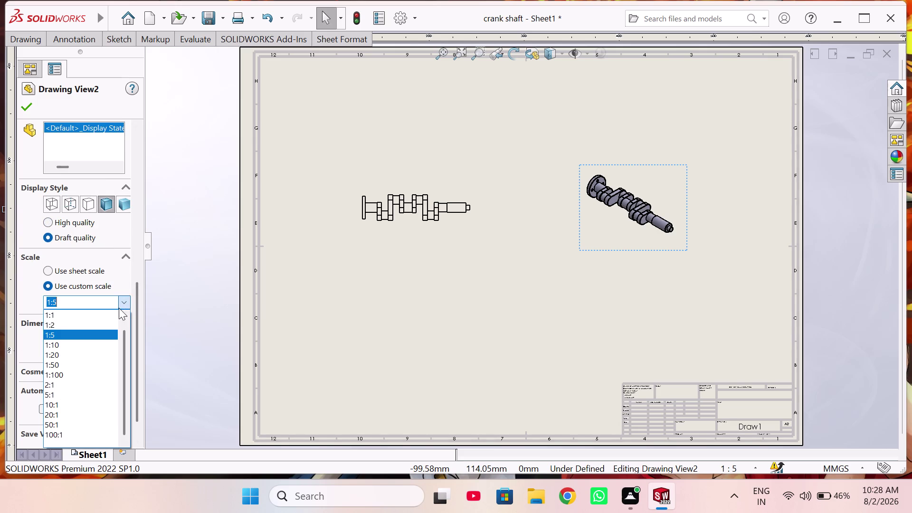
click(101, 320)
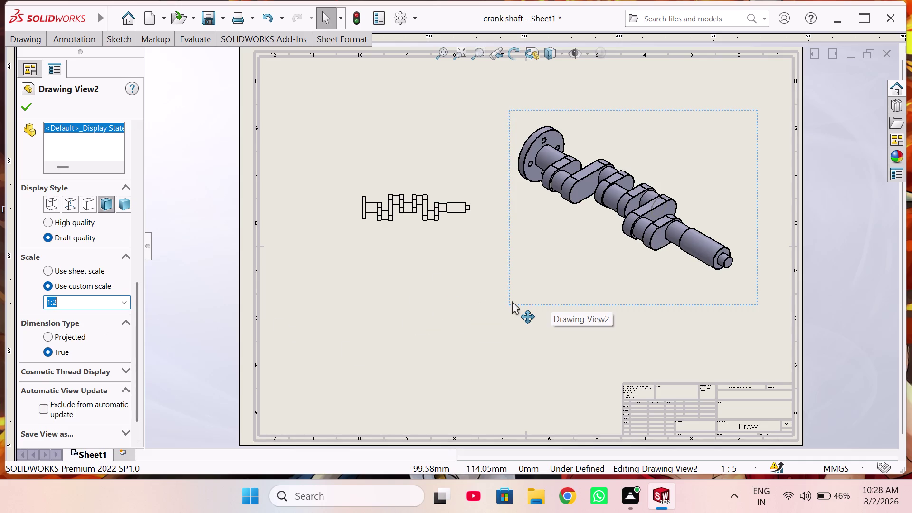
Move the enlarged isometric view toward the lower right of the sheet.
drag(508, 303, 518, 335)
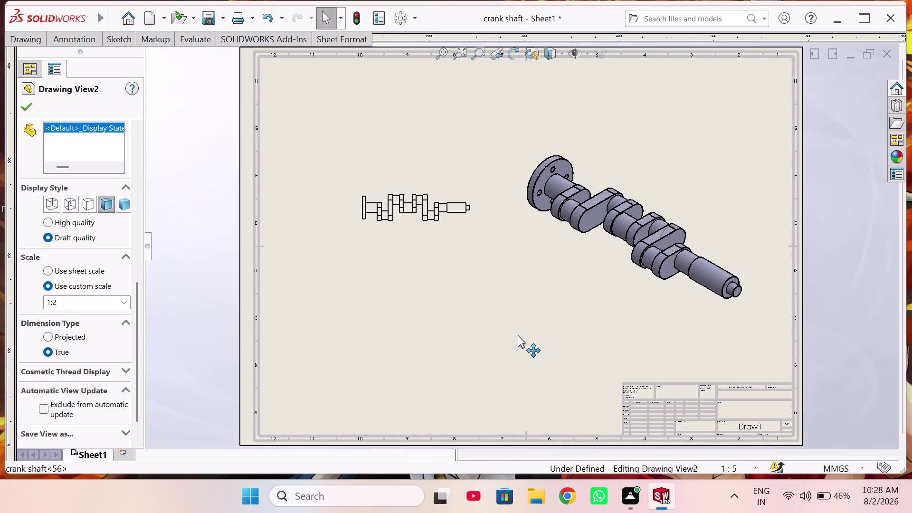
drag(518, 335, 525, 398)
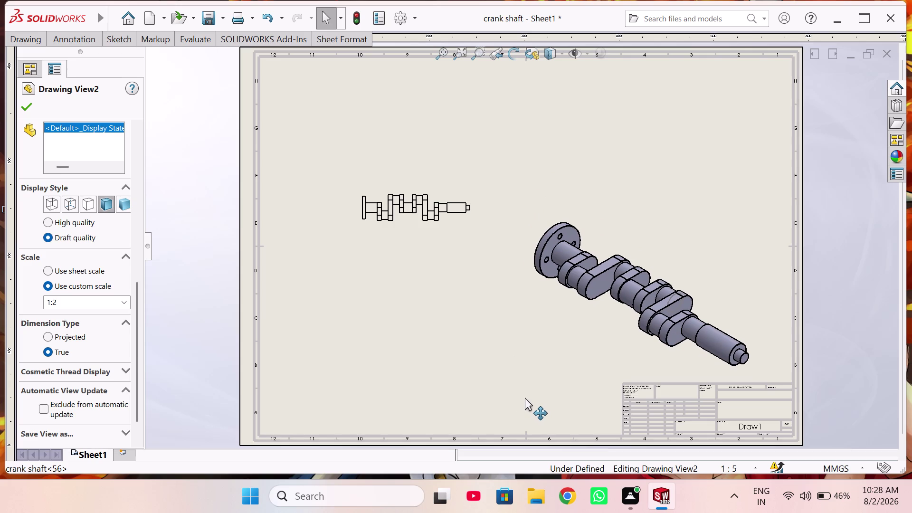
drag(525, 398, 529, 379)
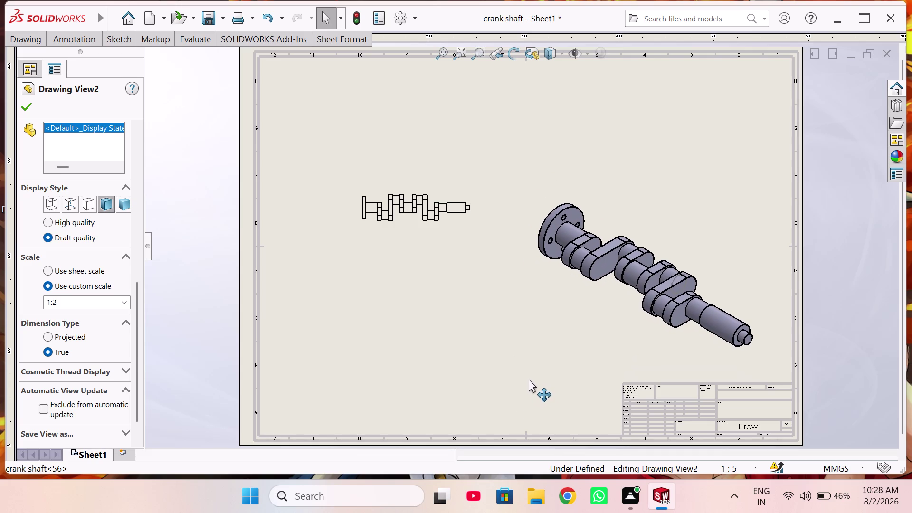
drag(529, 379, 528, 373)
Move the flat side view to the lower left of the sheet.
click(447, 332)
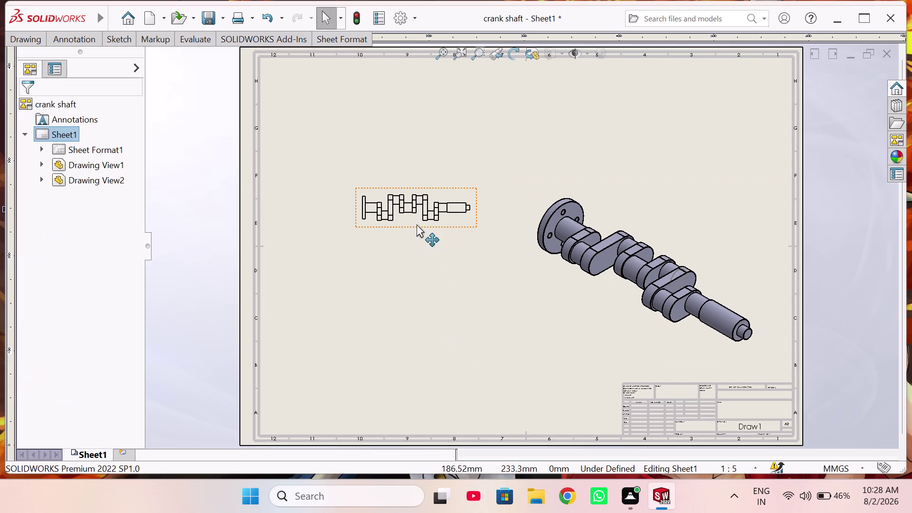
drag(417, 223, 405, 233)
click(364, 249)
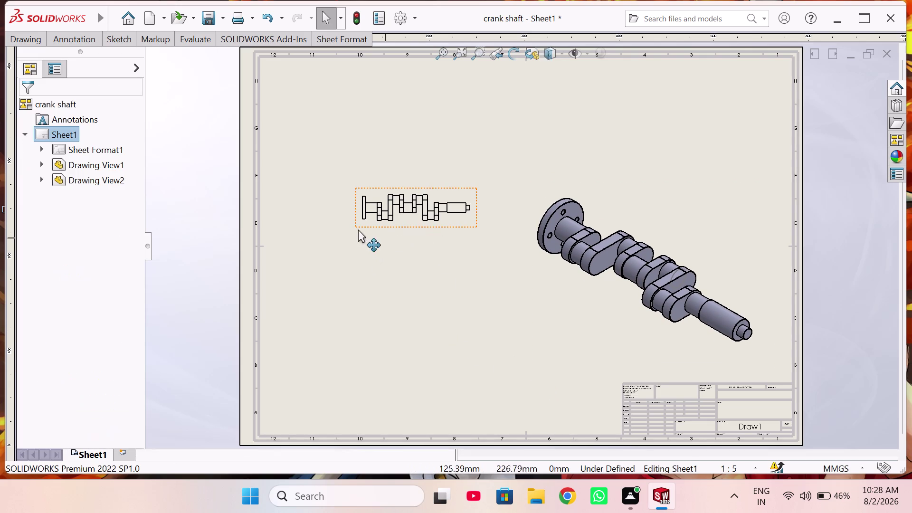
drag(360, 220, 345, 226)
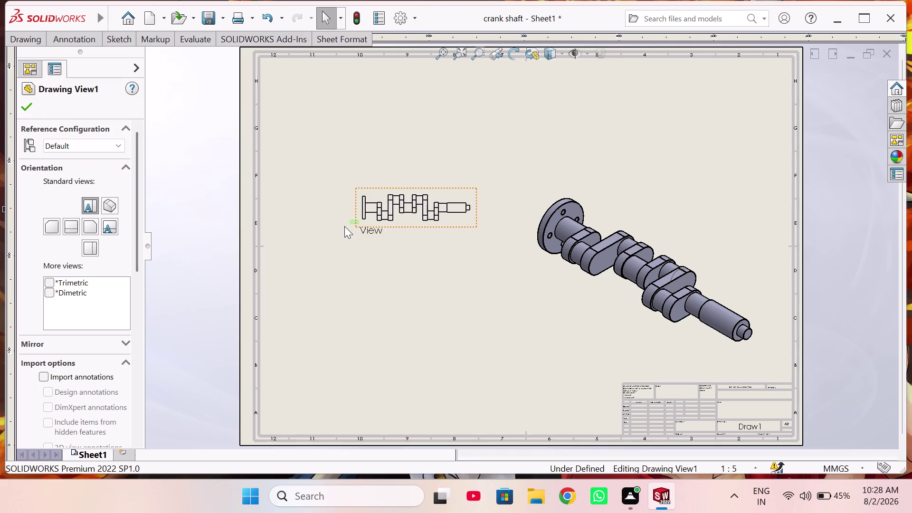
drag(346, 226, 324, 233)
click(356, 245)
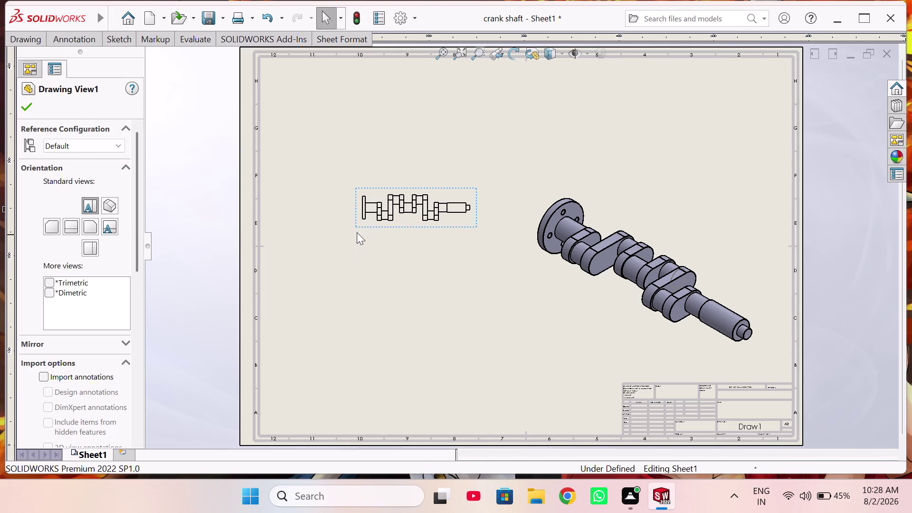
drag(358, 225, 322, 299)
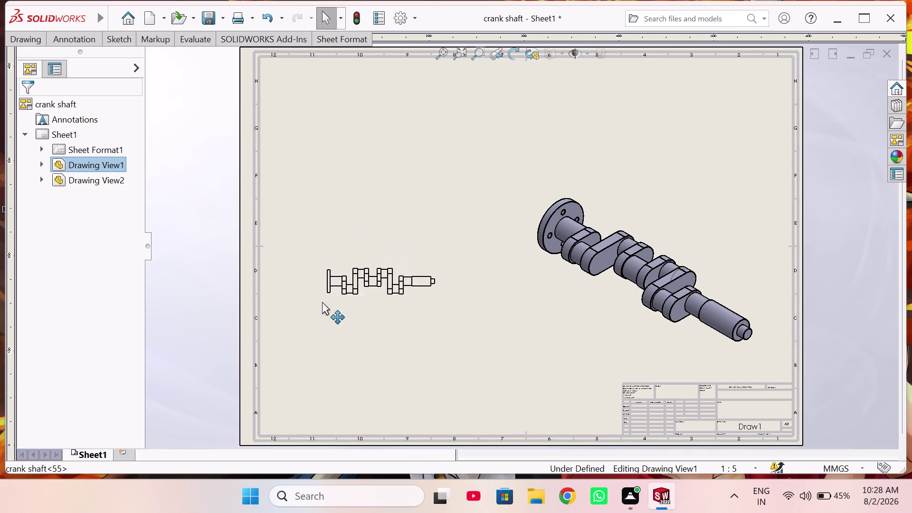
drag(322, 299, 324, 331)
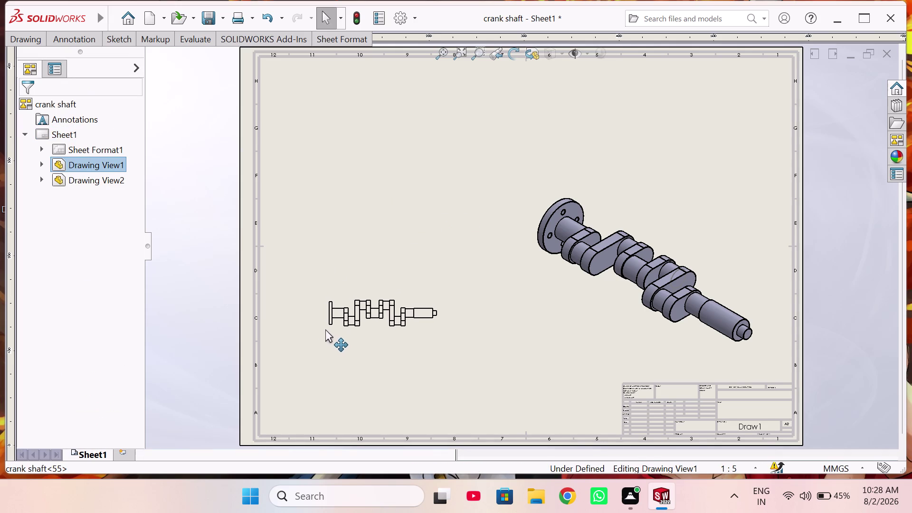
drag(325, 330, 306, 315)
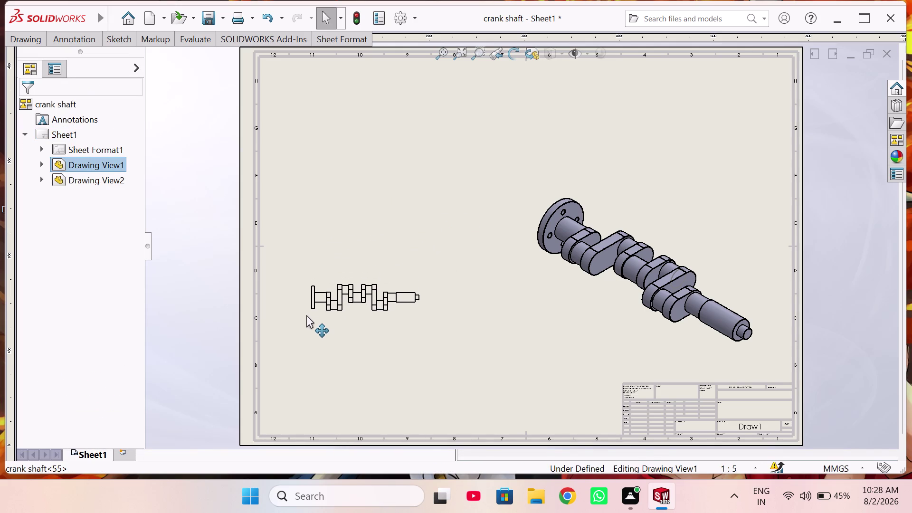
drag(307, 315, 312, 349)
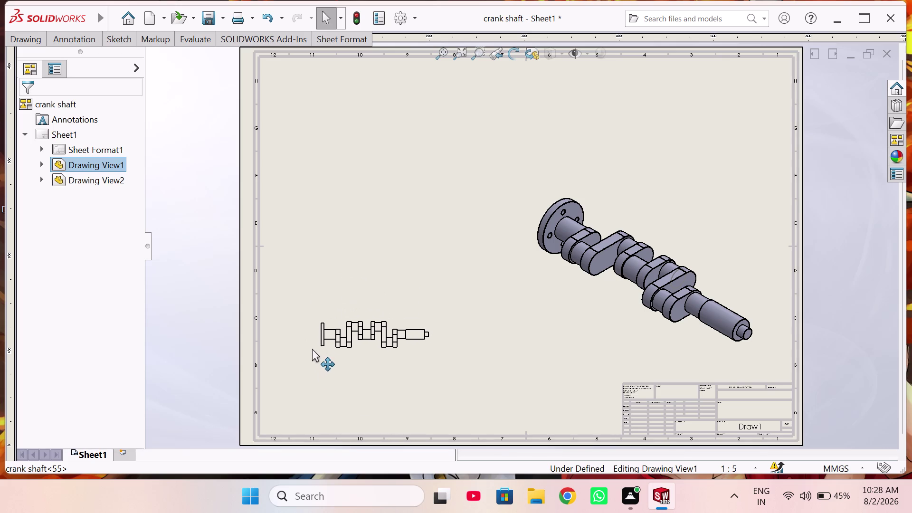
drag(313, 349, 317, 330)
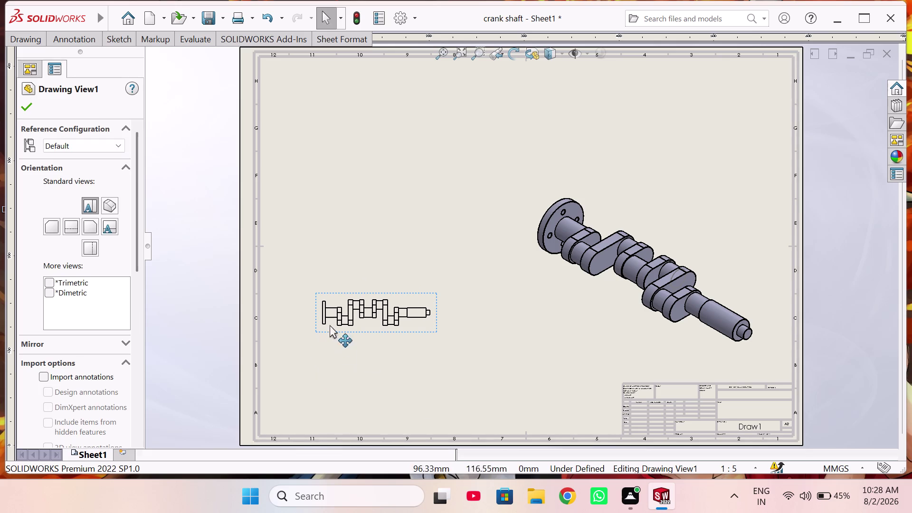
Set the side view to a custom 1:2 scale.
scroll(down, 3)
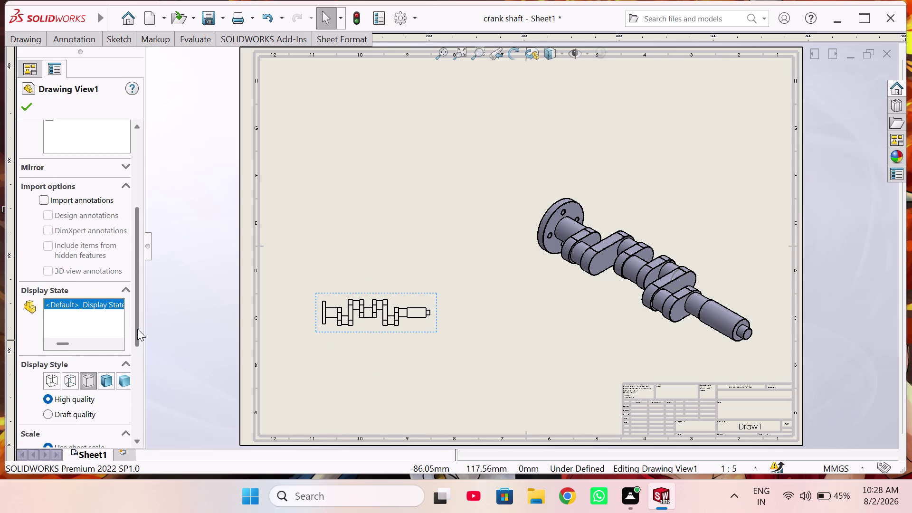
scroll(down, 3)
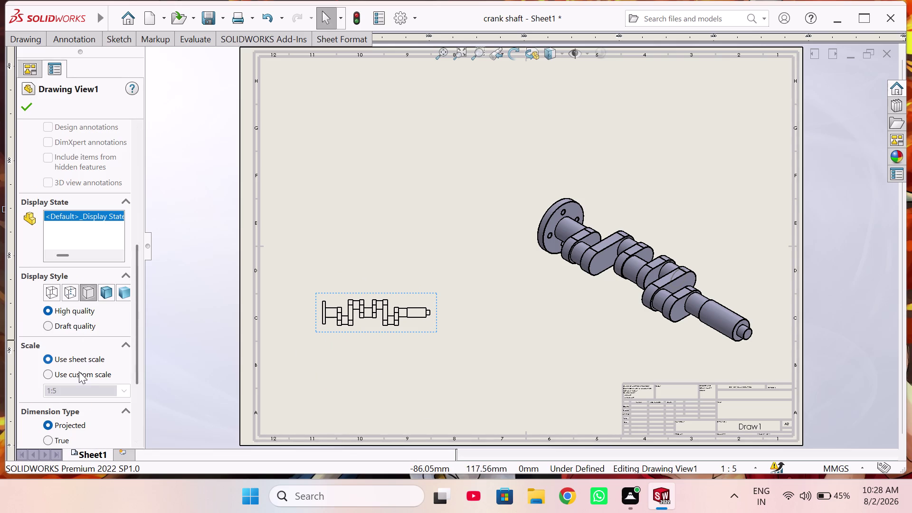
click(79, 372)
click(124, 391)
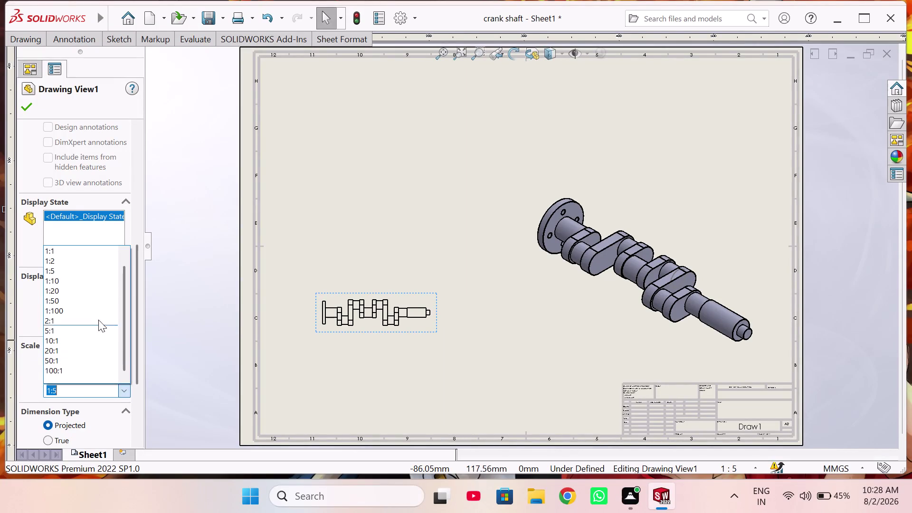
click(95, 259)
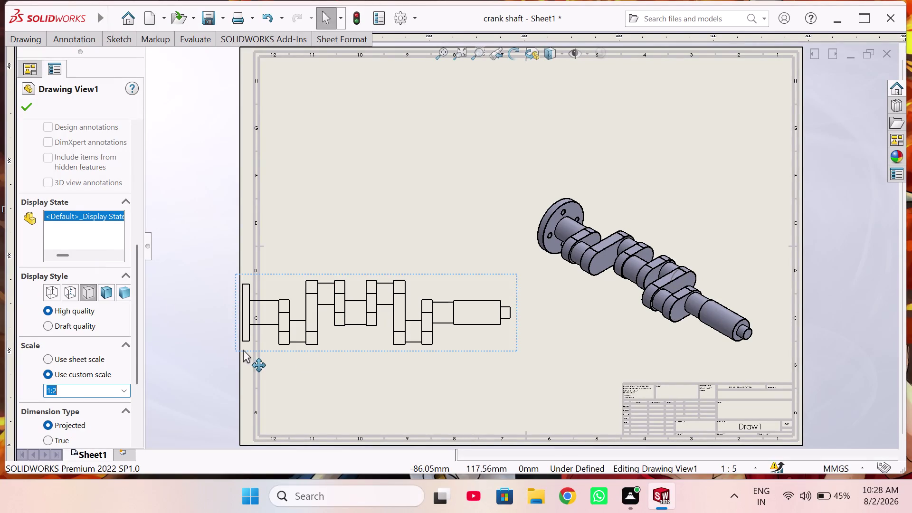
Reposition the enlarged side view at the top left of the sheet.
drag(237, 347, 296, 359)
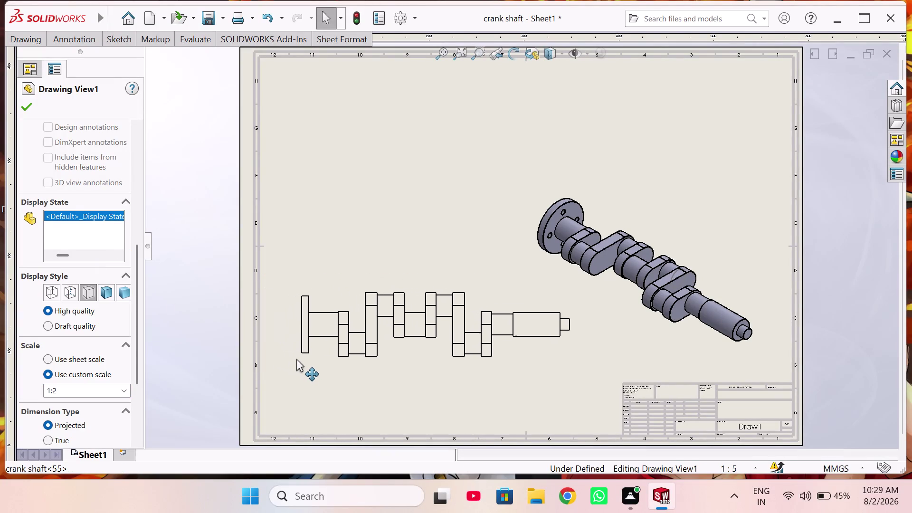
drag(297, 359, 290, 352)
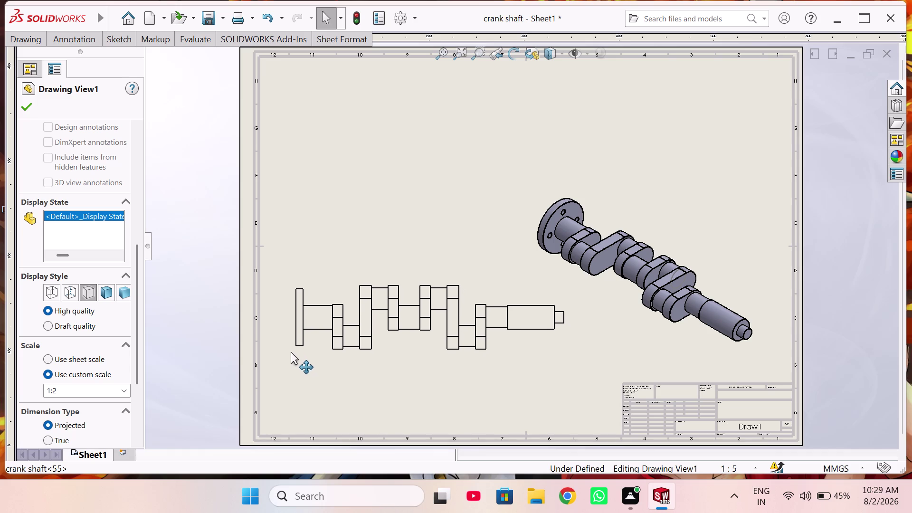
drag(291, 352, 274, 165)
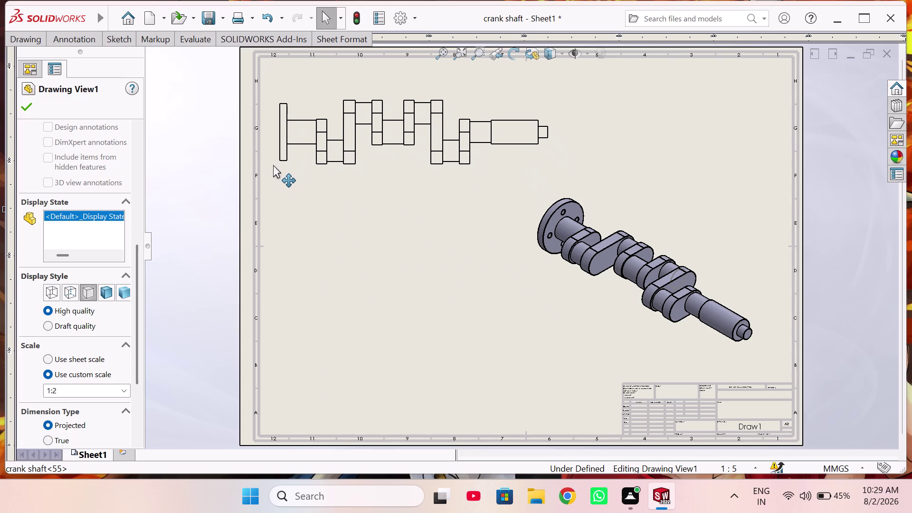
drag(275, 166, 278, 170)
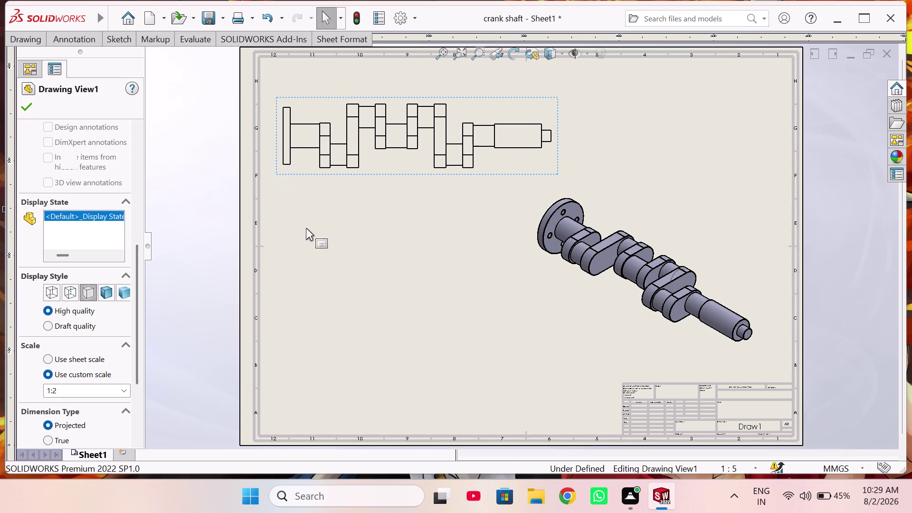
click(372, 277)
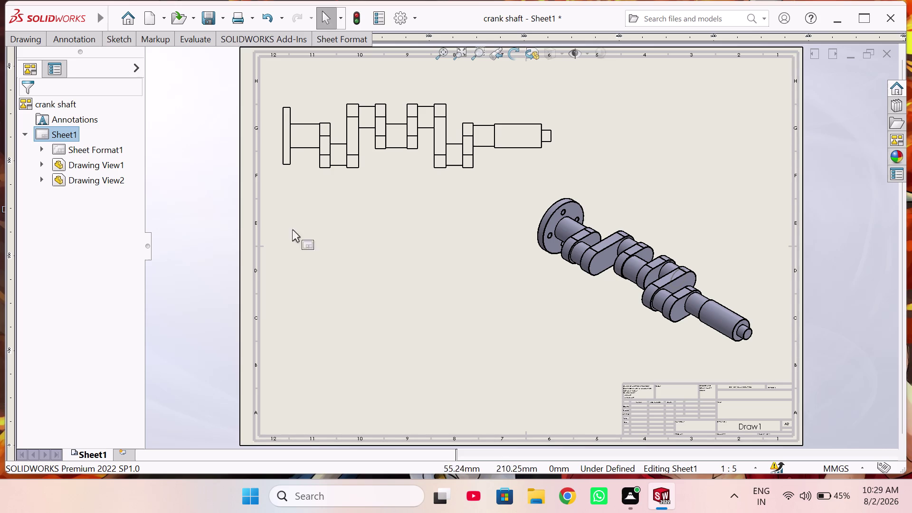
Select the long front crankshaft view as the parent for new views.
click(359, 147)
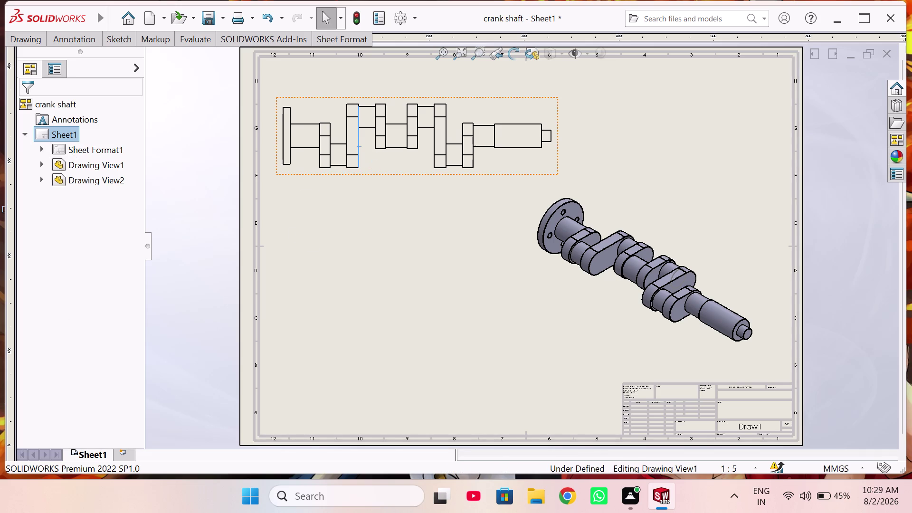
click(349, 259)
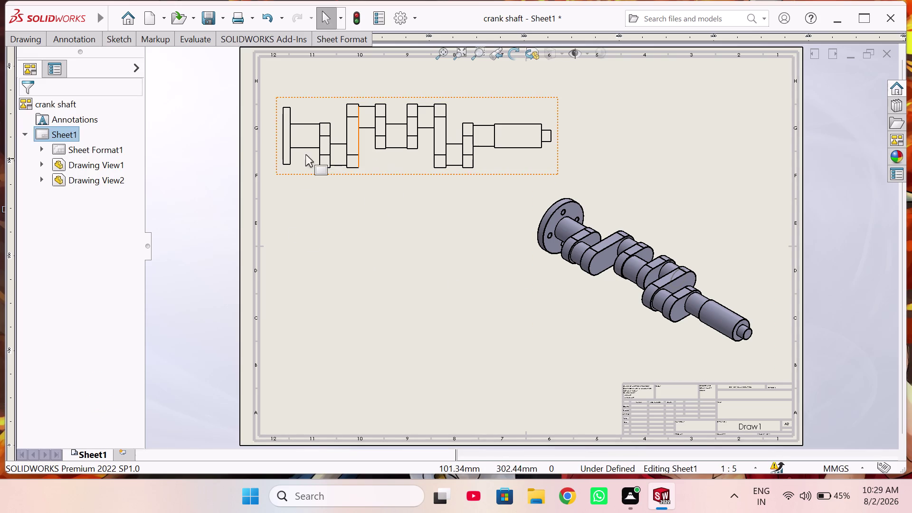
click(24, 38)
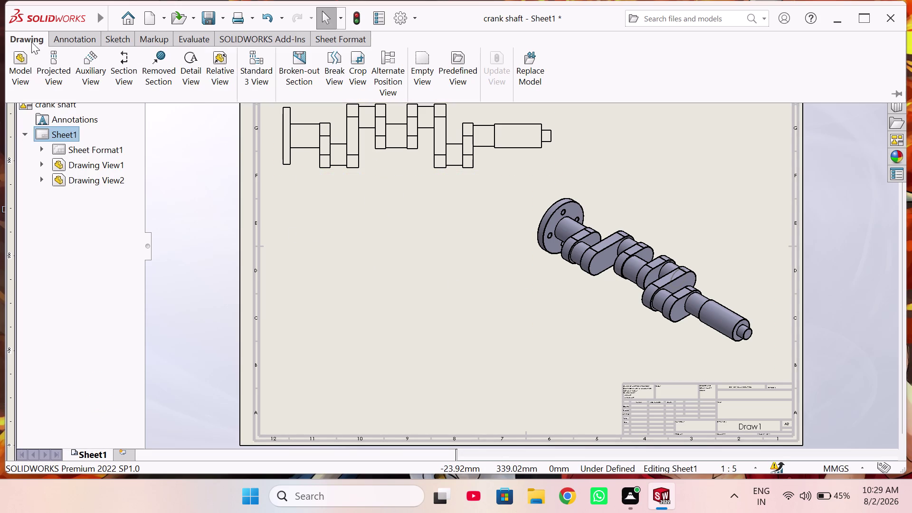
Project Drawing View3, an end view, from the front view and place it to its right.
click(63, 66)
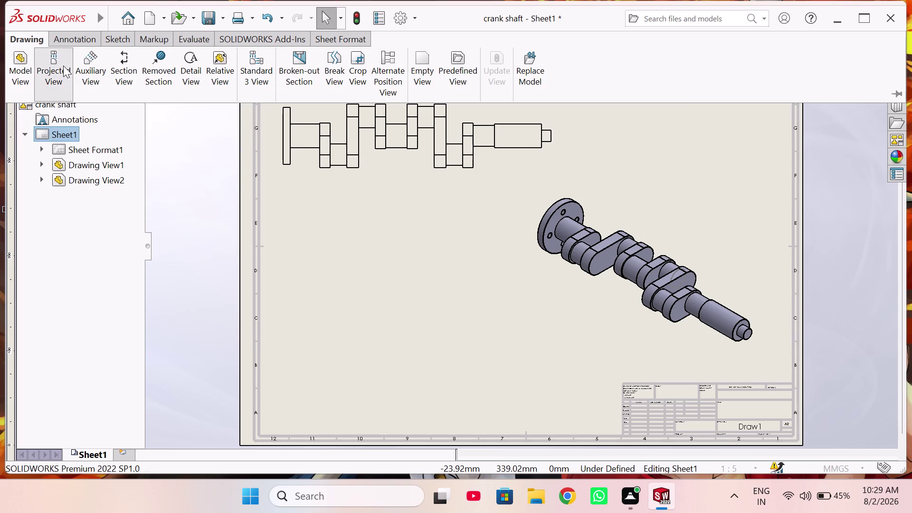
click(369, 160)
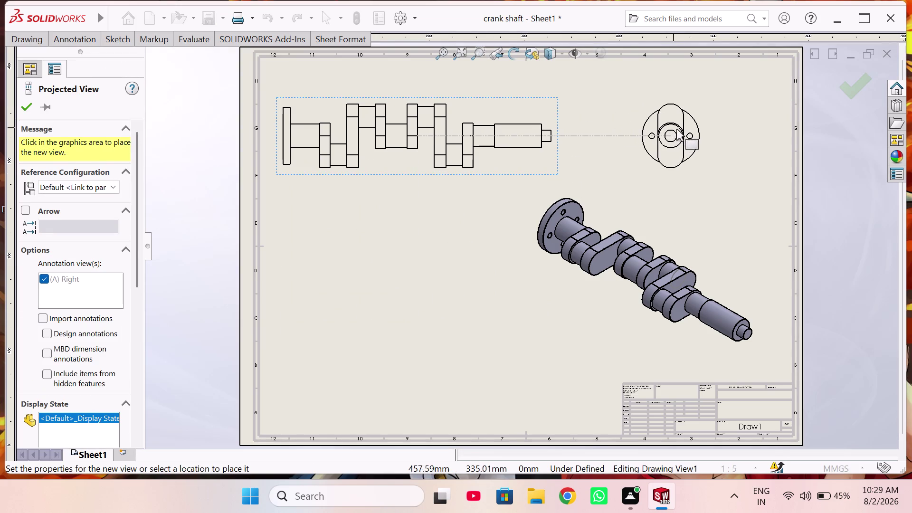
click(683, 129)
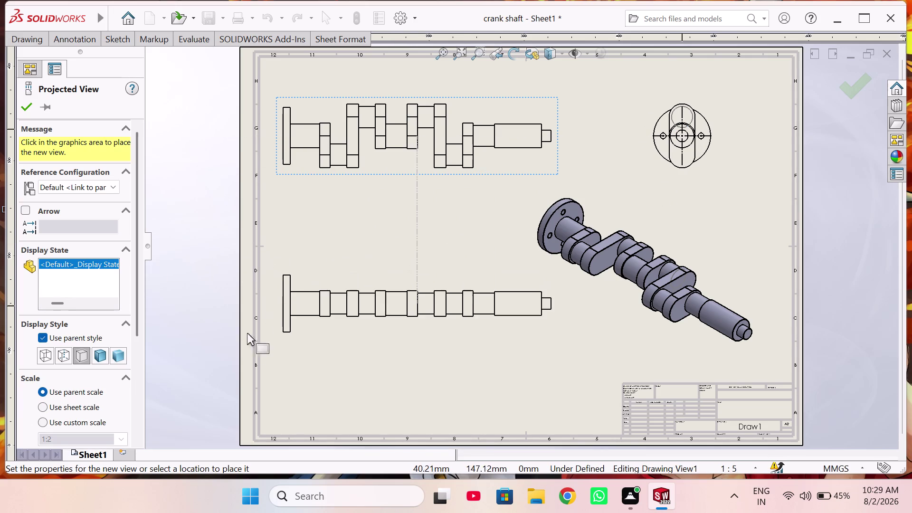
scroll(up, 3)
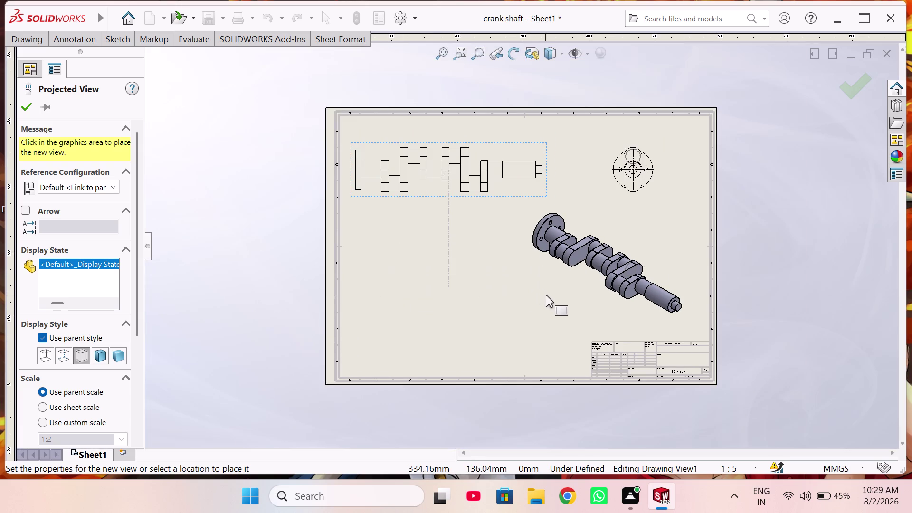
scroll(up, 3)
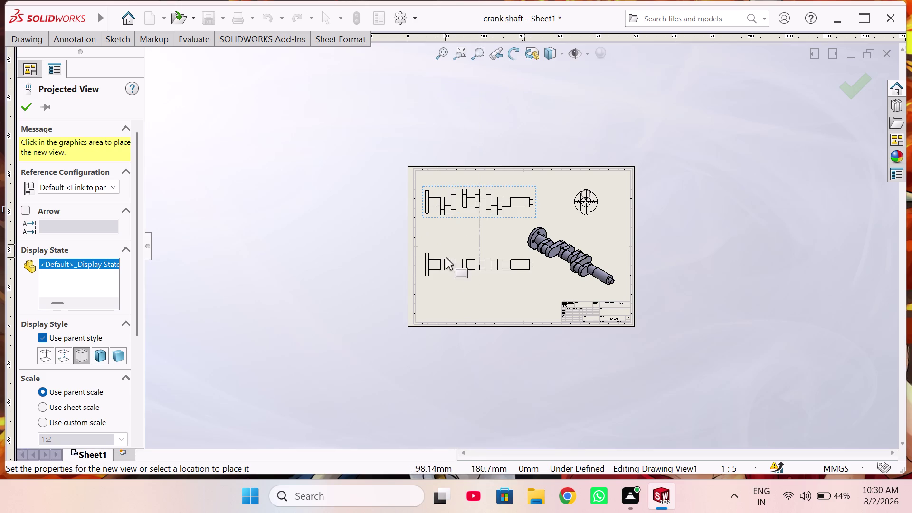
click(27, 109)
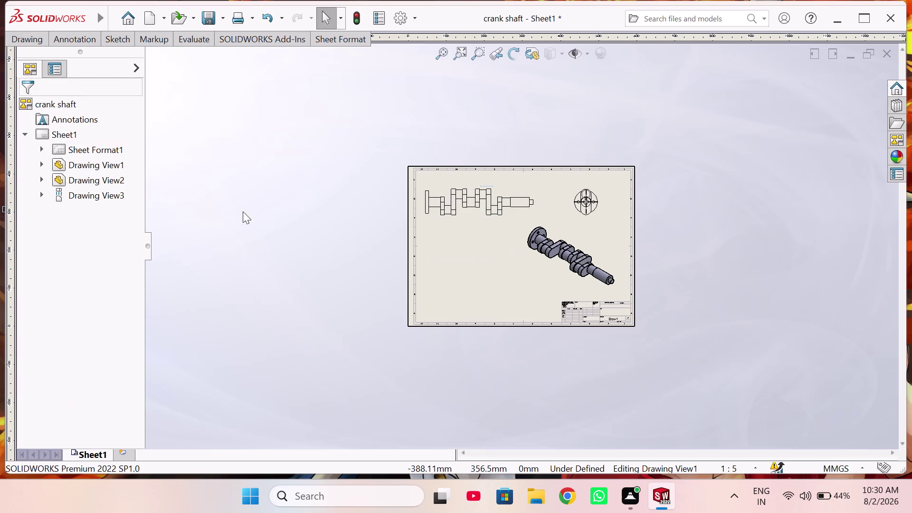
Start a Section View from the Drawing tools to cut the crankshaft front view.
scroll(down, 3)
scroll(down, 3)
scroll(down, 3)
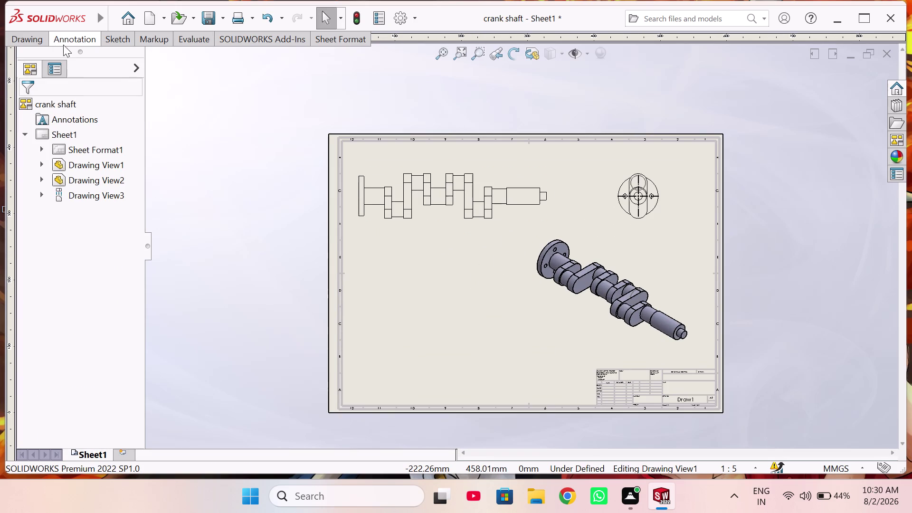
click(39, 43)
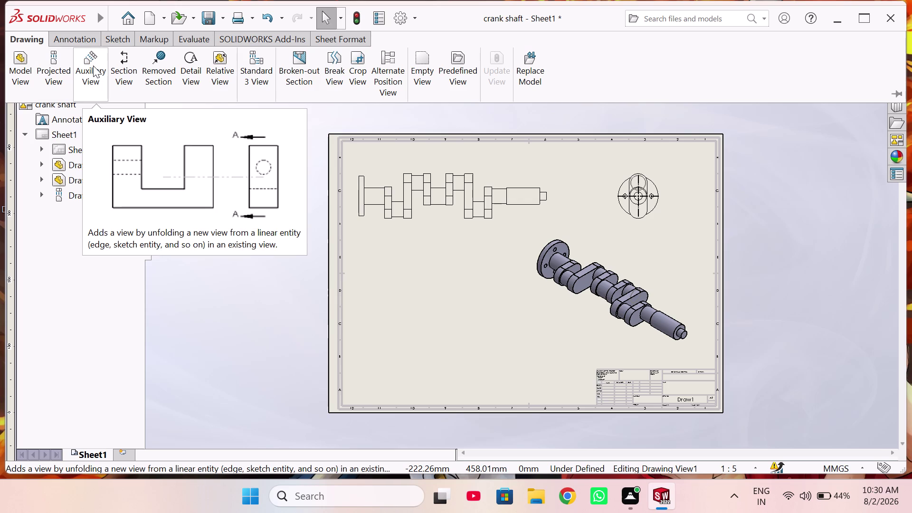
click(118, 69)
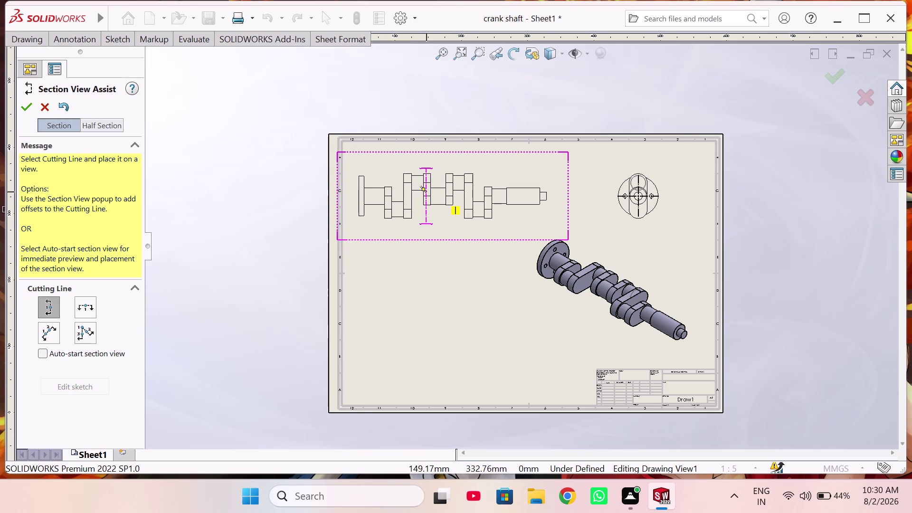
Cut section A-A vertically through a crank web and place it beside the front view.
scroll(down, 3)
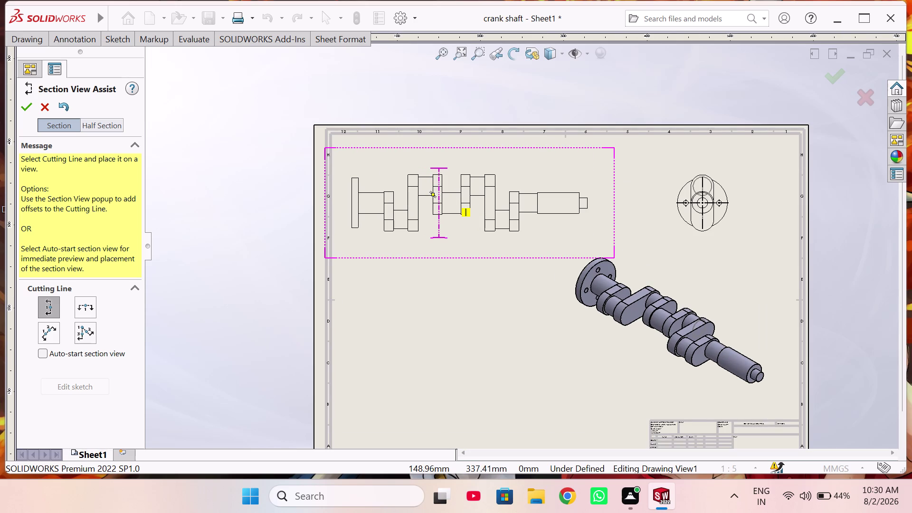
click(438, 193)
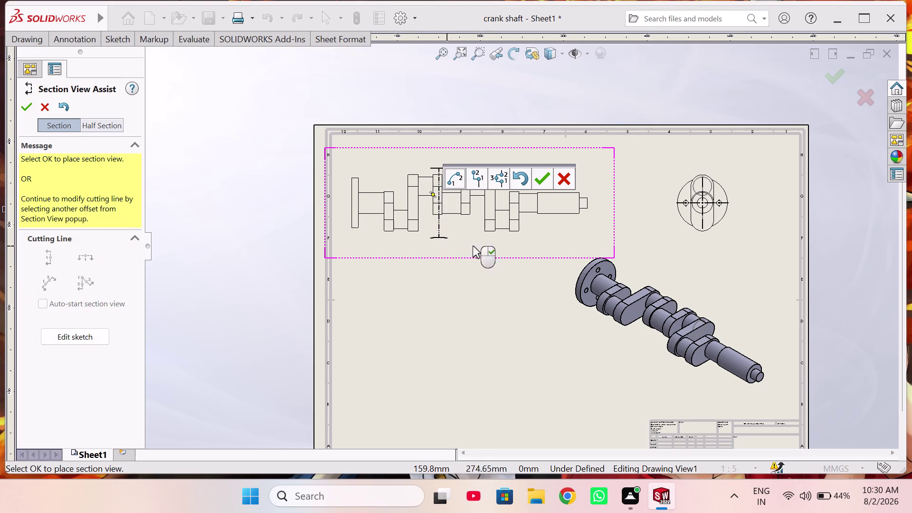
click(539, 181)
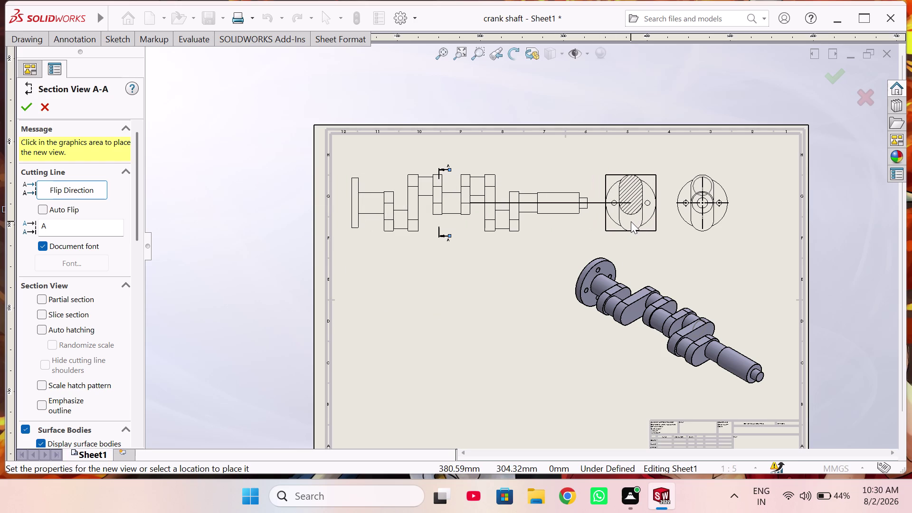
click(628, 222)
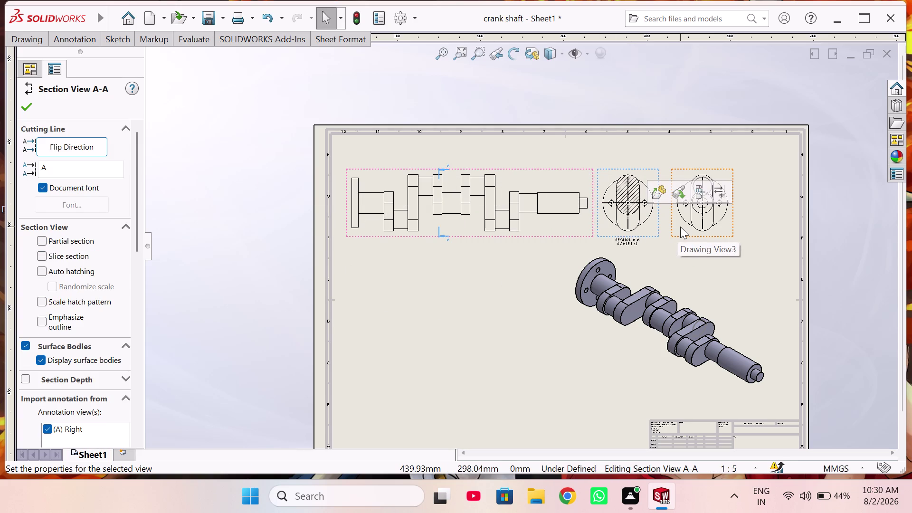
drag(681, 227, 678, 268)
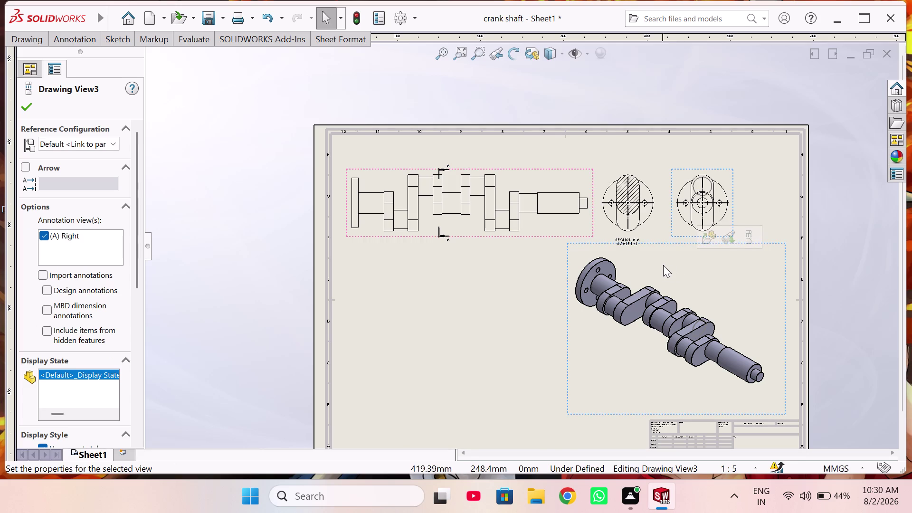
Drag the end view around the sheet, settling it beside section A-A.
click(501, 306)
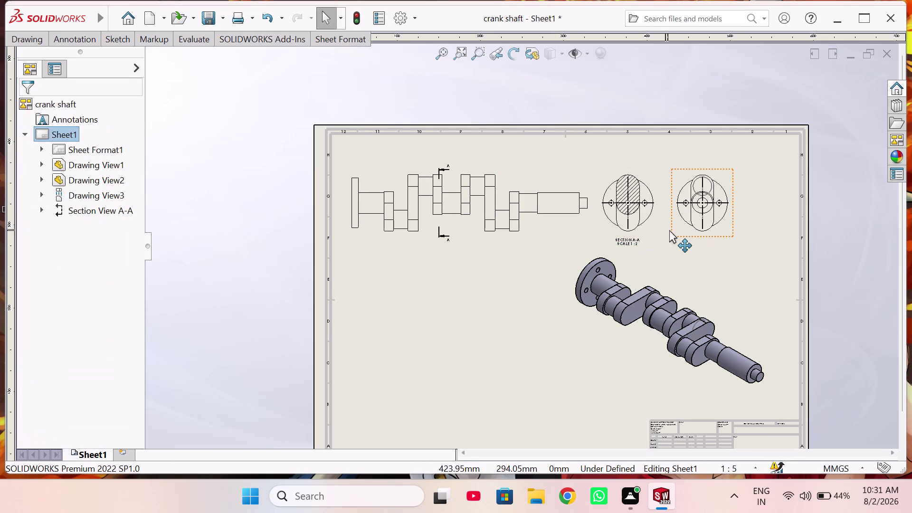
drag(674, 232, 662, 250)
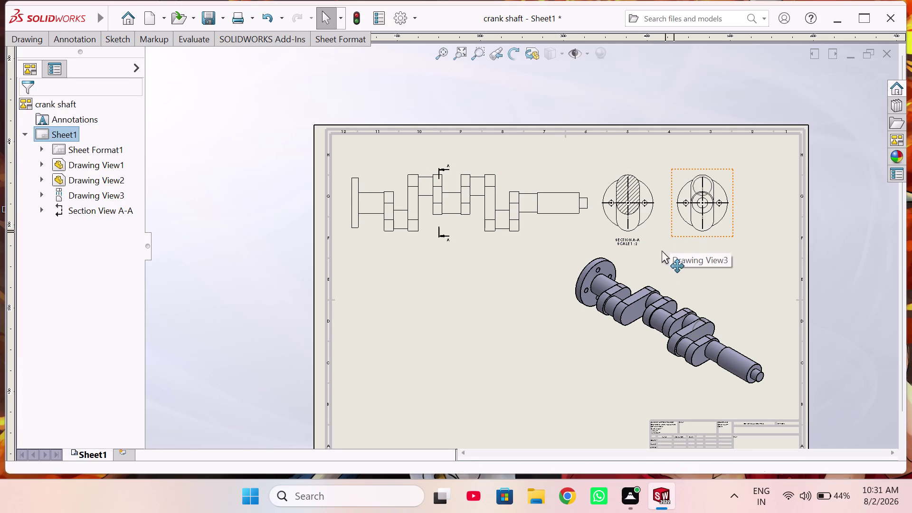
drag(662, 251, 416, 250)
drag(402, 248, 392, 245)
drag(385, 242, 424, 235)
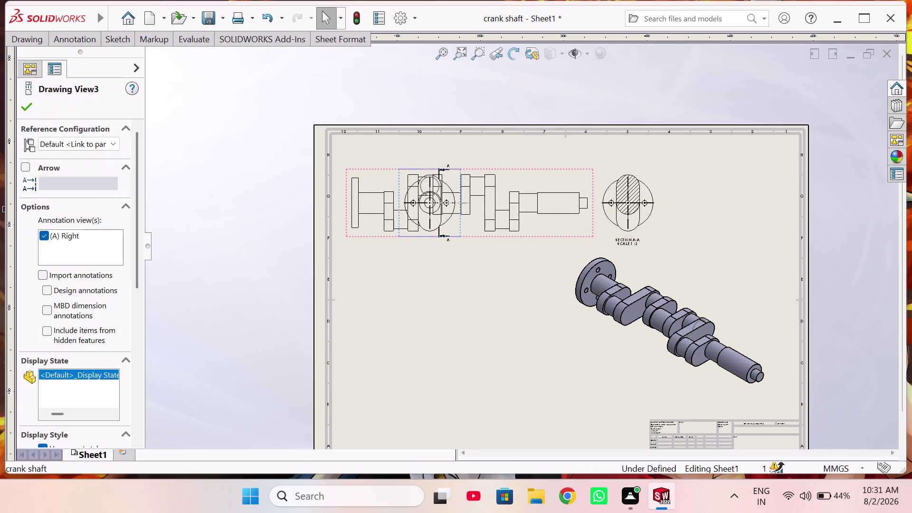
drag(423, 235, 505, 235)
click(428, 260)
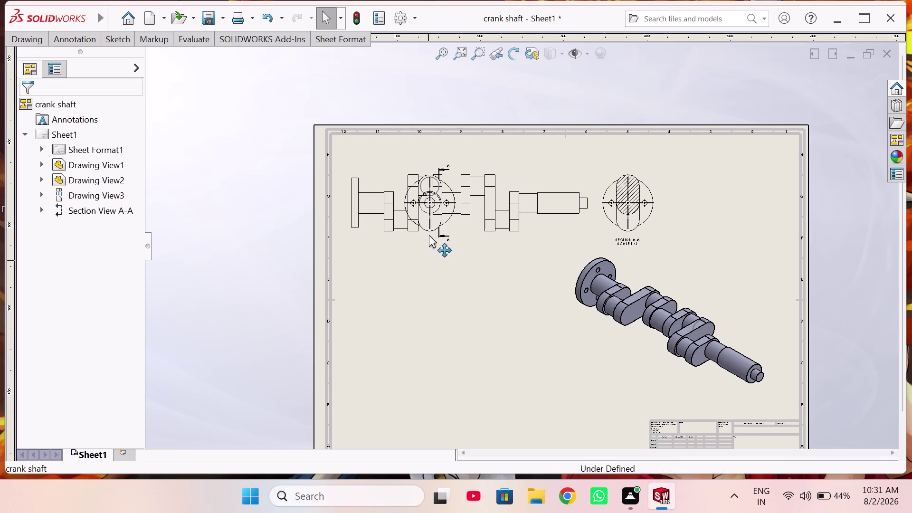
drag(403, 234, 689, 240)
drag(689, 240, 695, 239)
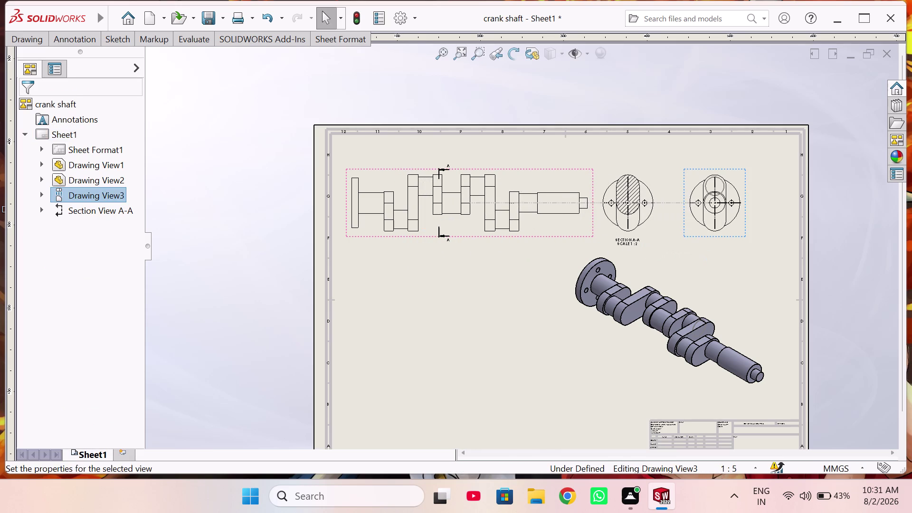
click(708, 238)
click(503, 301)
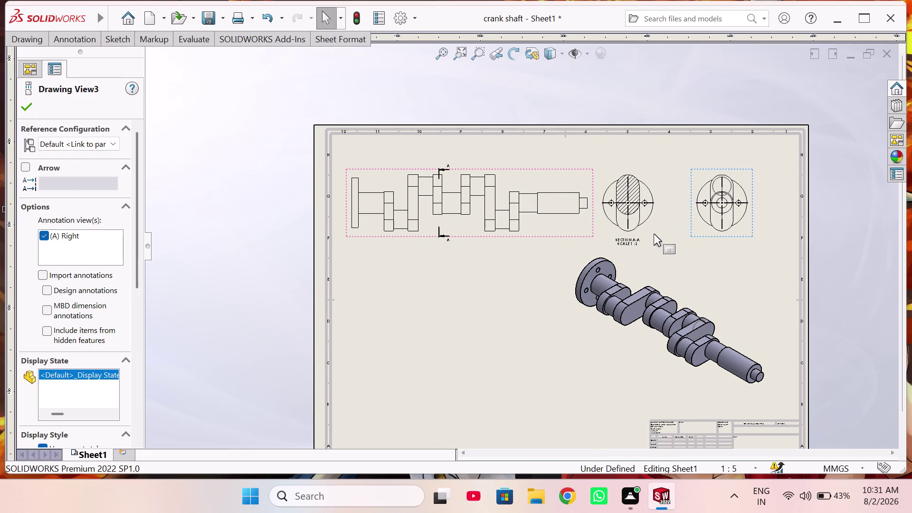
drag(694, 233, 694, 233)
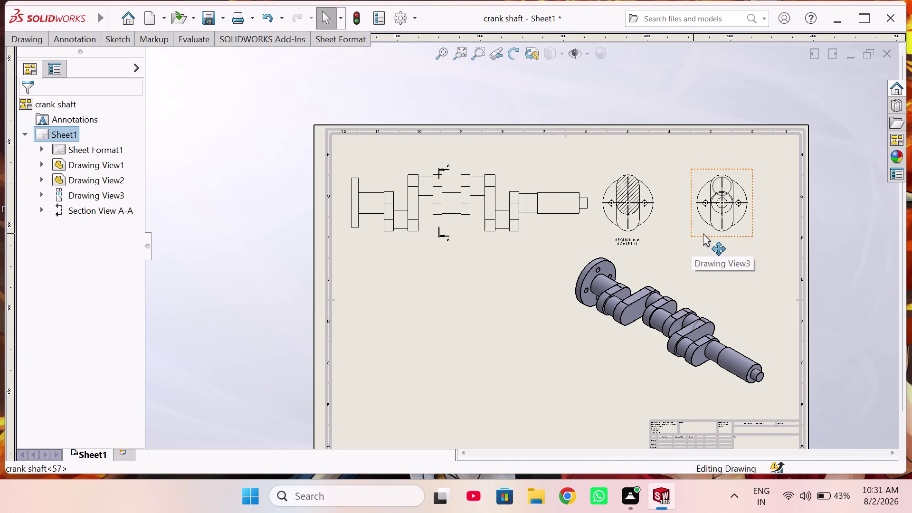
drag(694, 233, 729, 236)
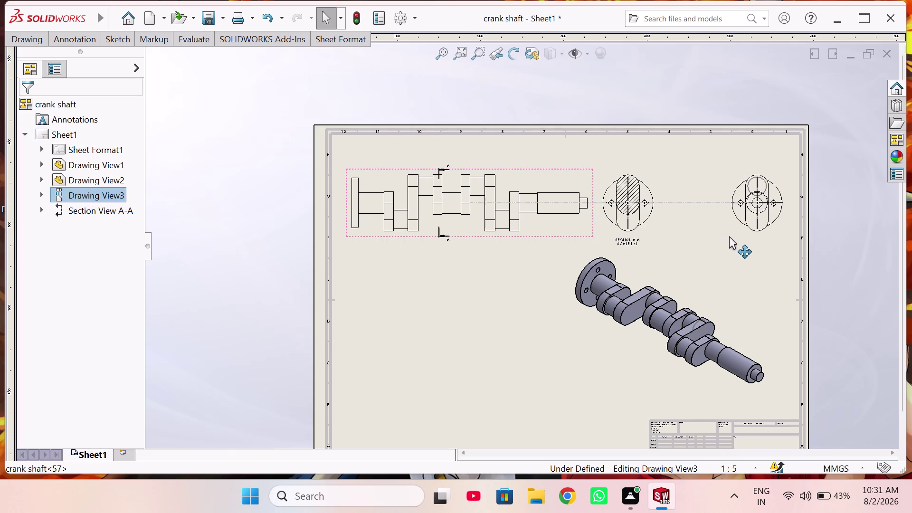
drag(729, 236, 652, 243)
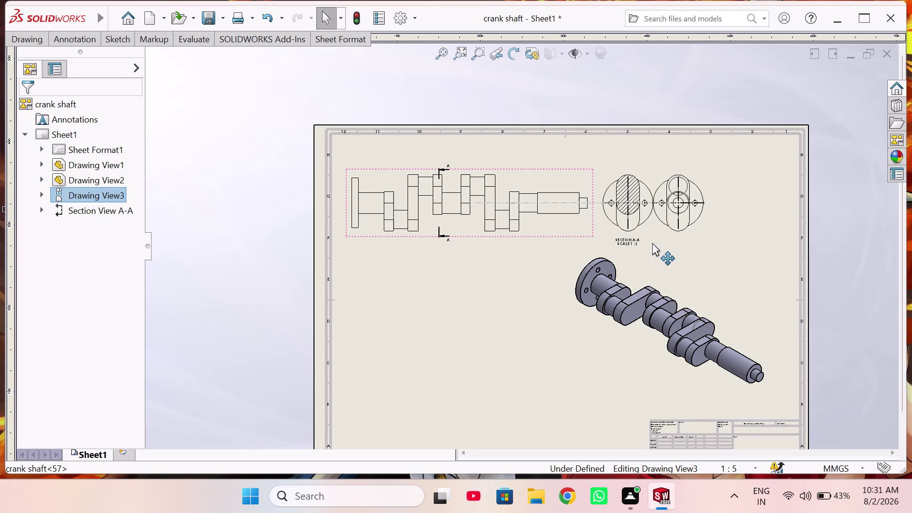
drag(652, 243, 658, 242)
drag(604, 230, 665, 258)
click(663, 270)
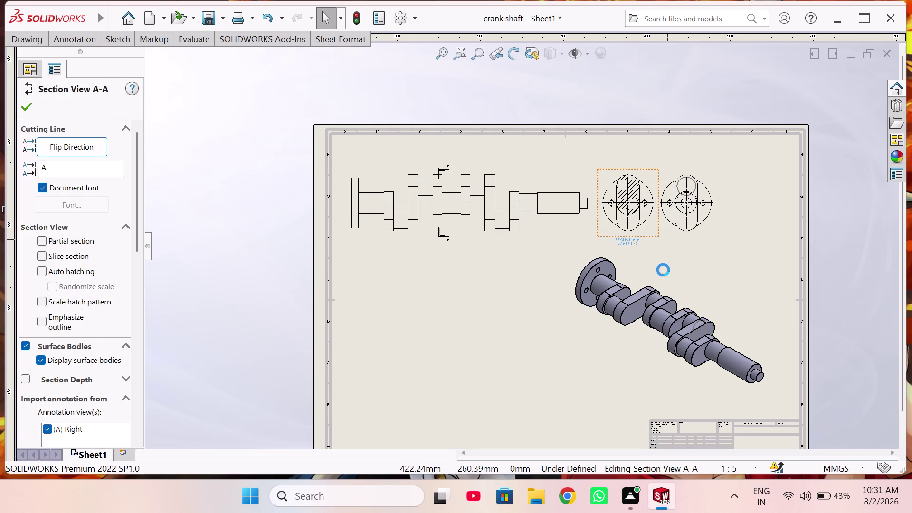
Move section A-A to the right of the end view.
click(441, 300)
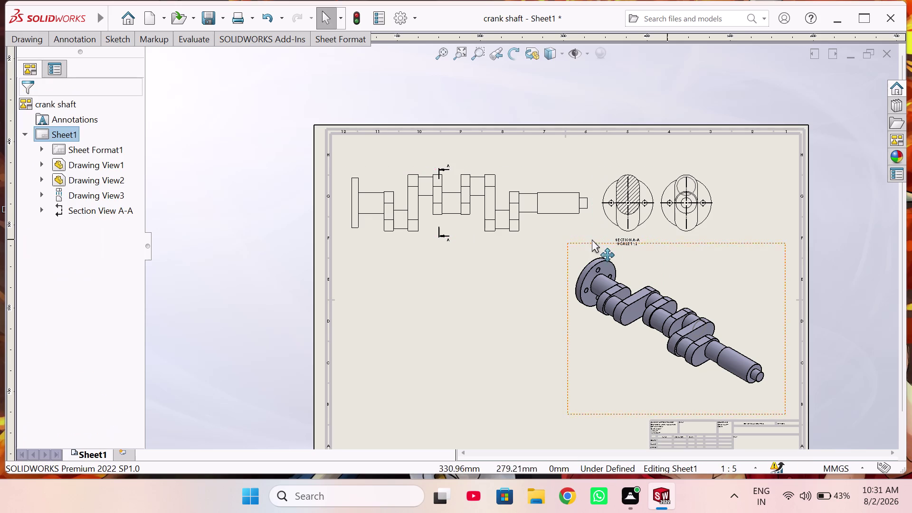
drag(599, 230, 631, 244)
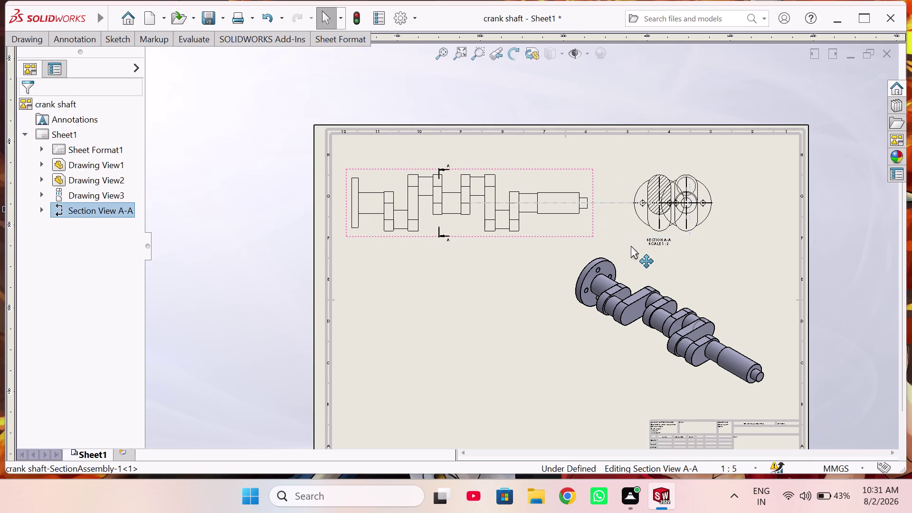
drag(631, 244, 730, 246)
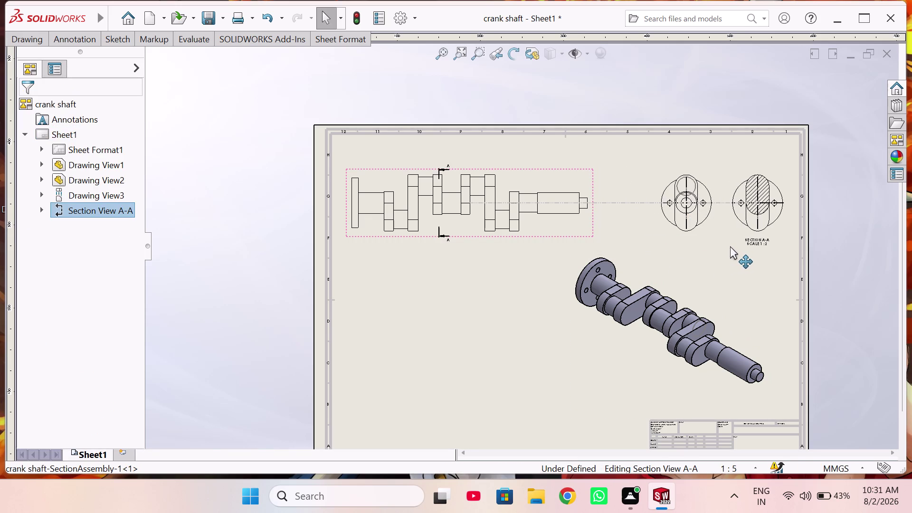
drag(729, 246, 731, 245)
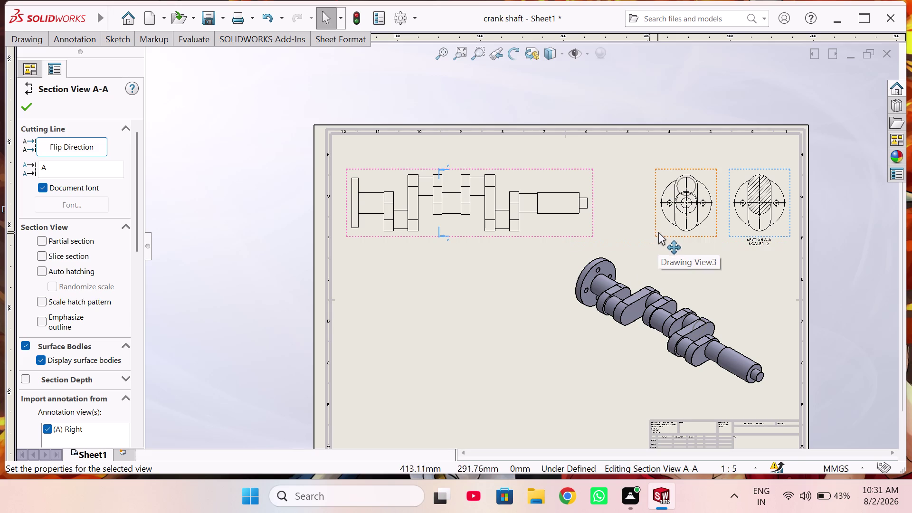
Lock focus on Drawing View3 and slide the end view closer to the front view.
drag(663, 232, 649, 240)
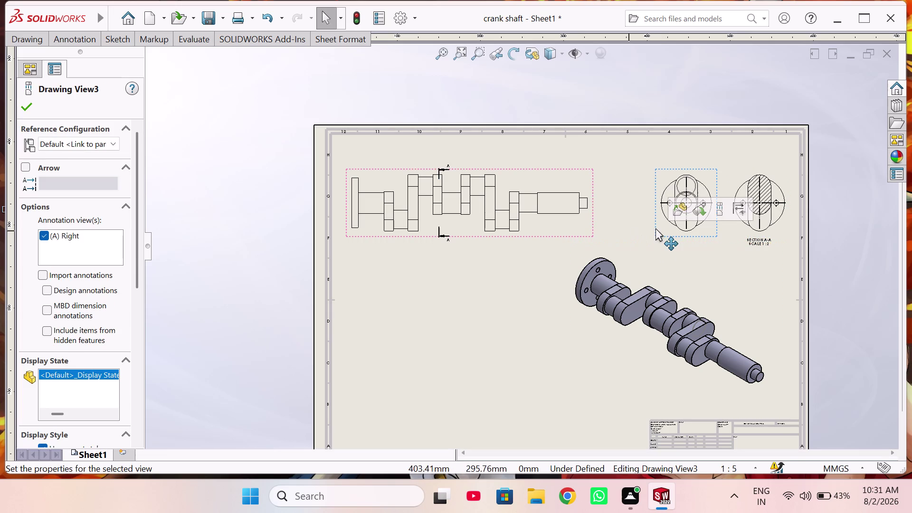
double_click(660, 228)
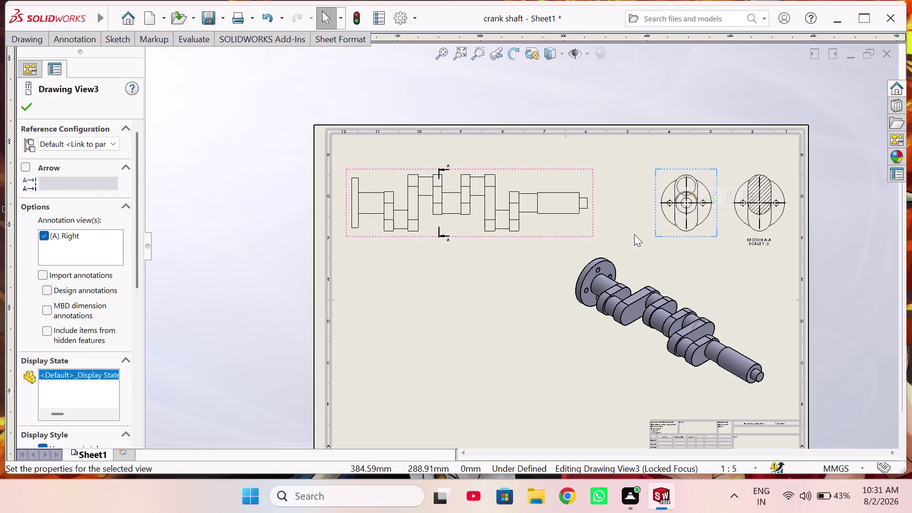
click(634, 234)
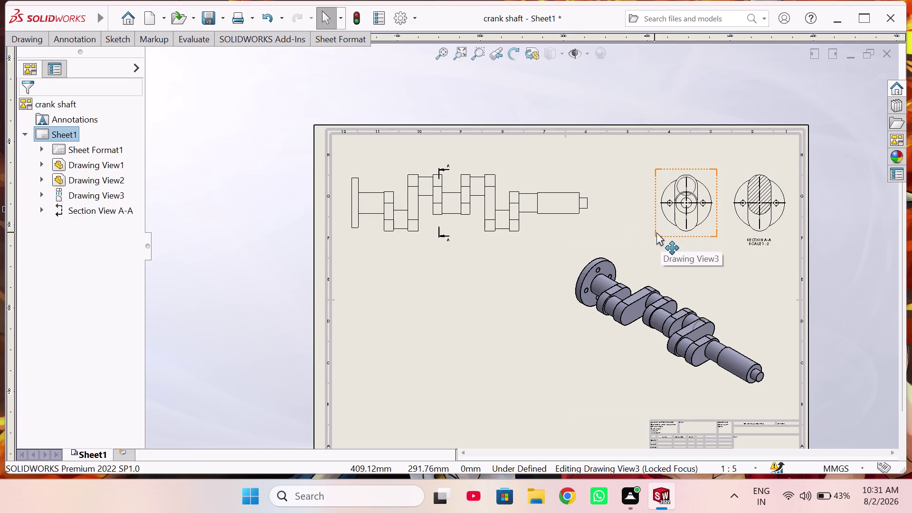
drag(657, 232, 621, 242)
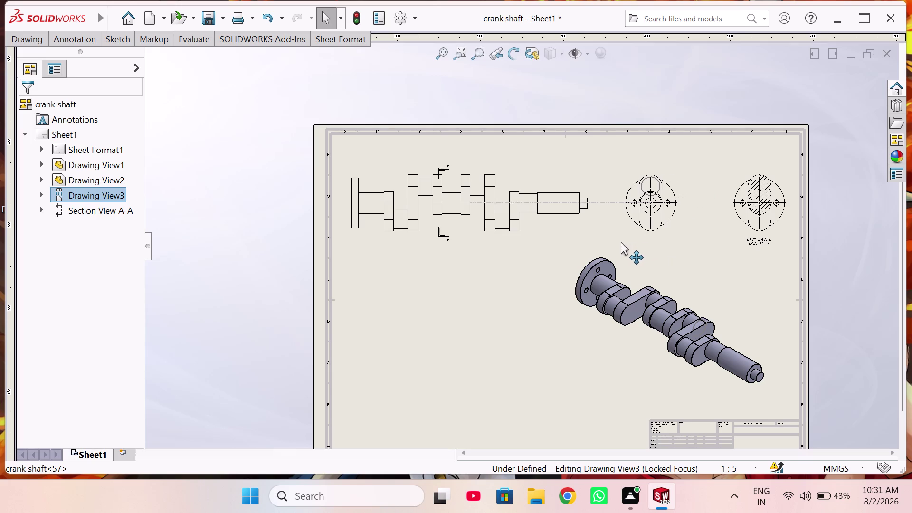
drag(621, 242, 617, 242)
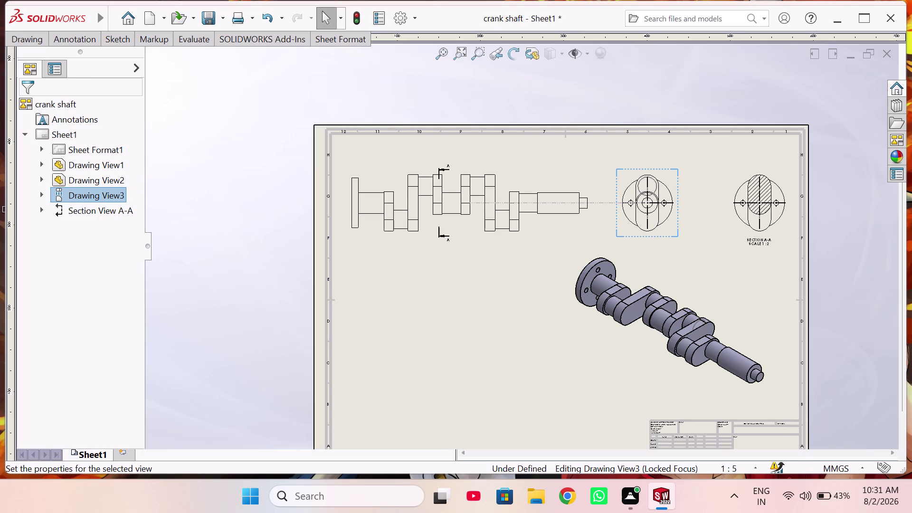
click(480, 273)
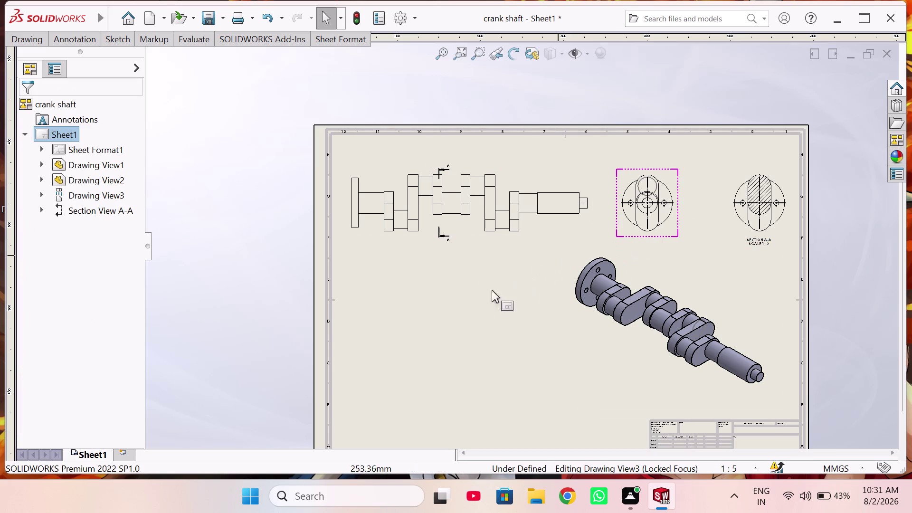
click(469, 300)
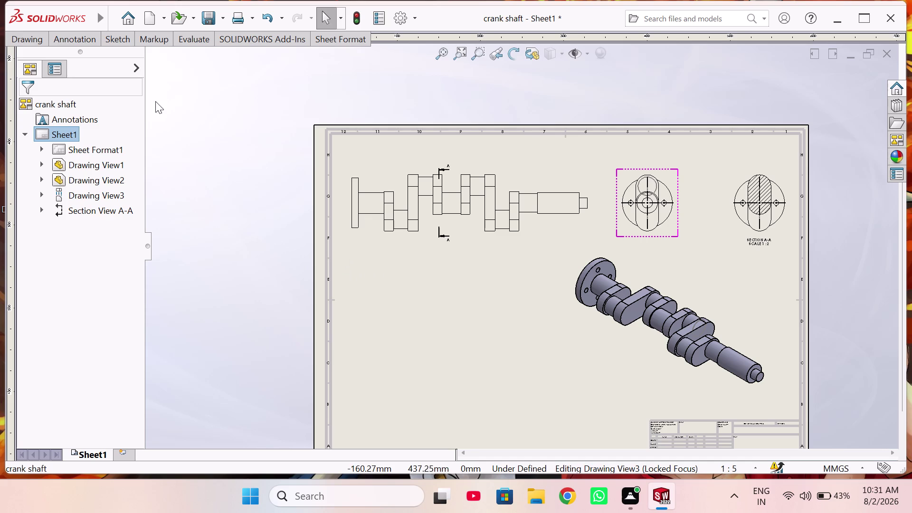
click(30, 41)
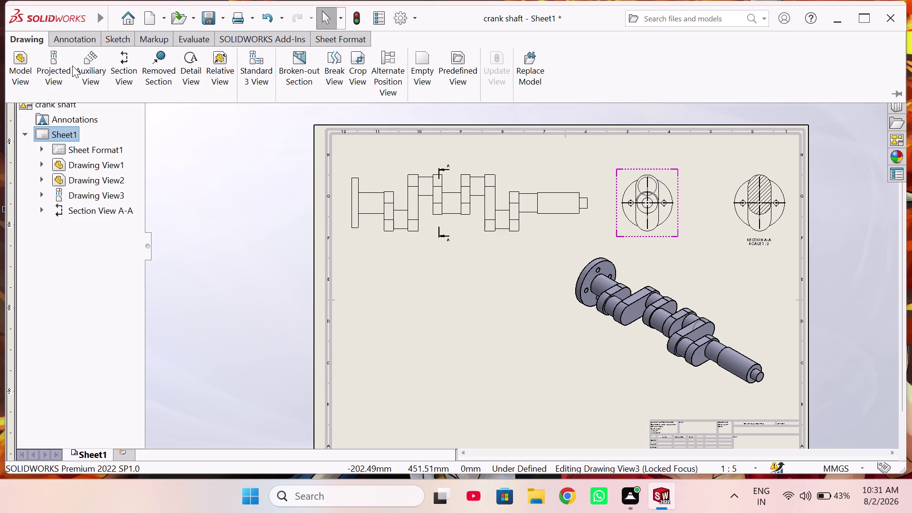
Place a vertical section cut line through a crank web, then cancel the second section view.
click(129, 69)
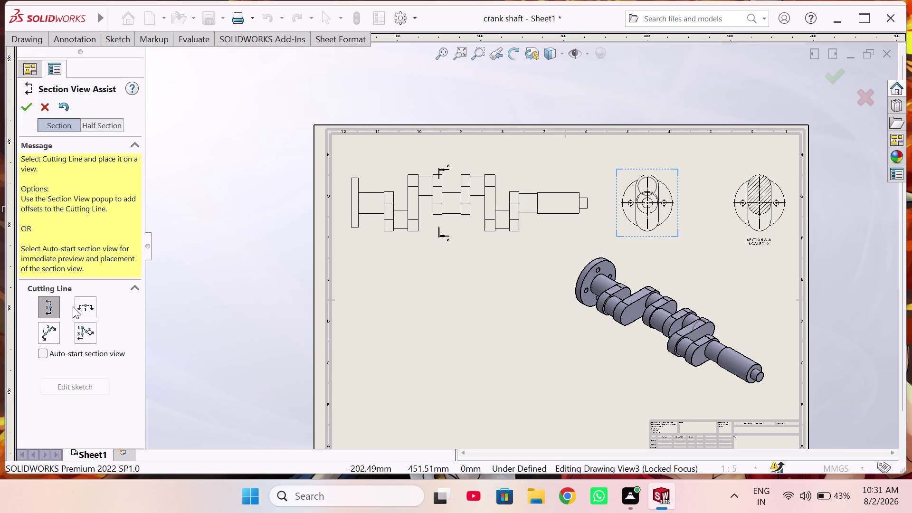
click(49, 301)
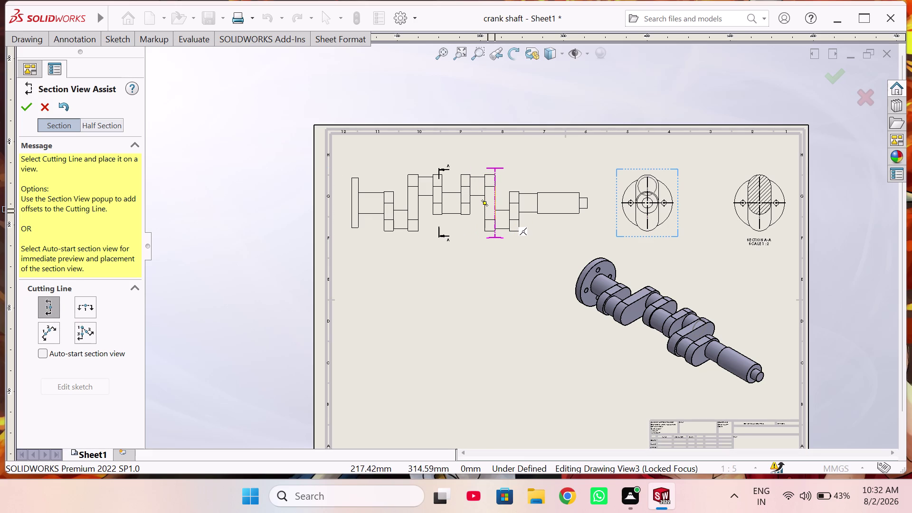
click(495, 213)
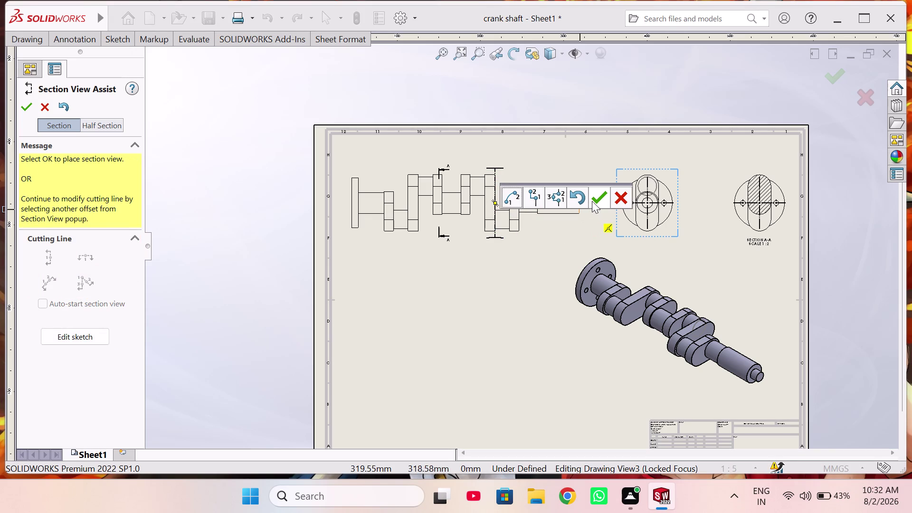
click(594, 199)
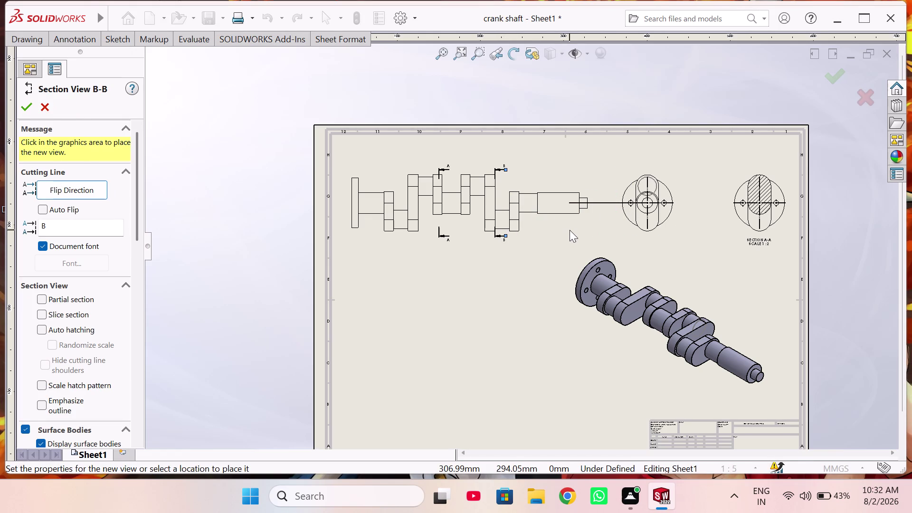
key(Escape)
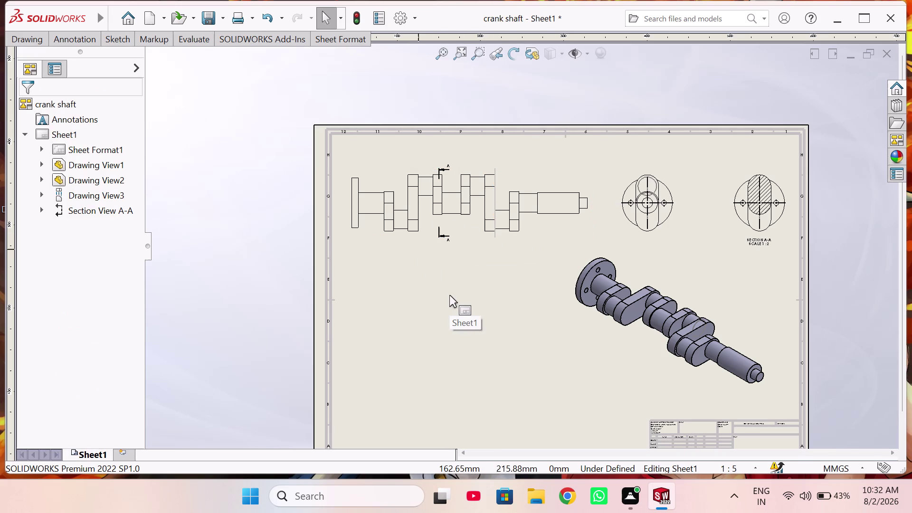
Zoom in to inspect the stray vertical line in the front view, then start a new Section View.
scroll(down, 3)
scroll(down, 3)
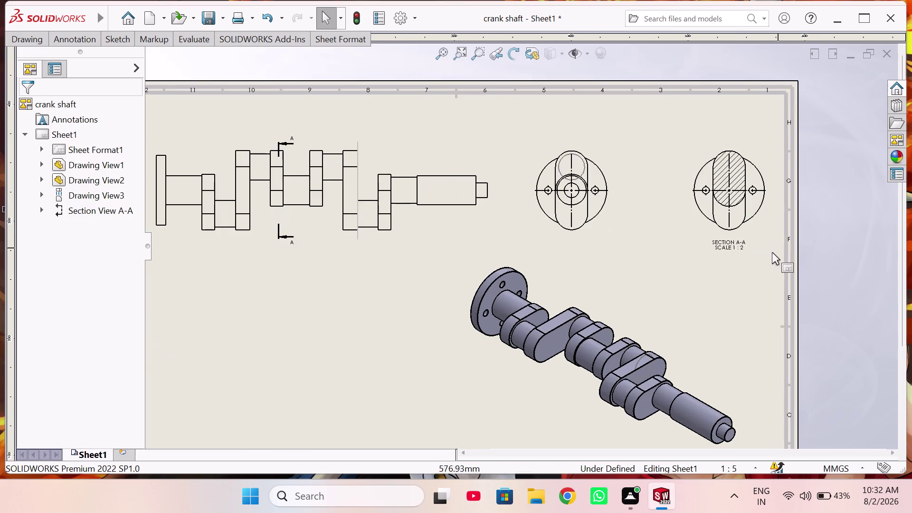
scroll(down, 3)
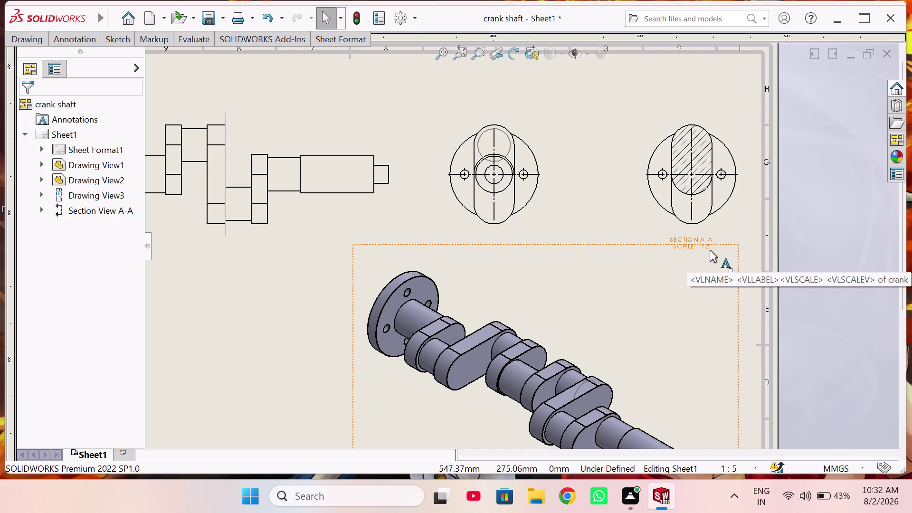
scroll(up, 3)
scroll(up, 3)
scroll(up, 3)
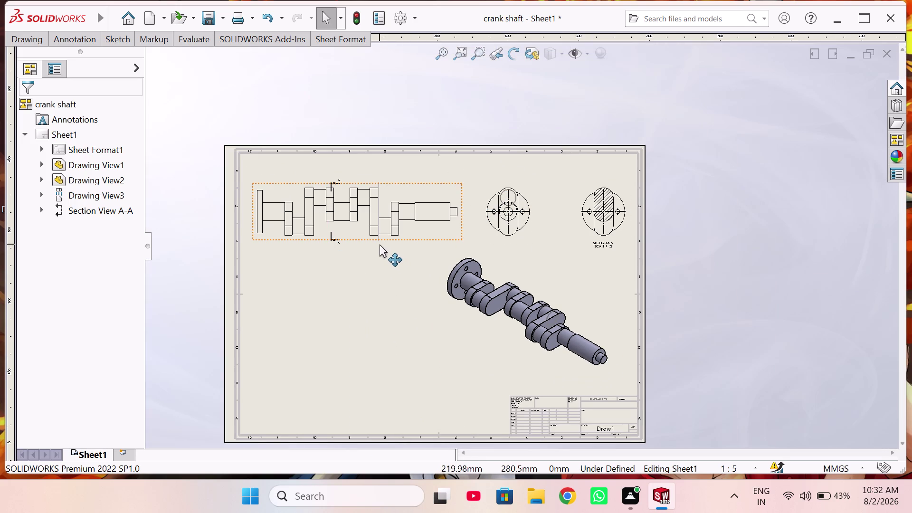
scroll(down, 3)
scroll(down, 3)
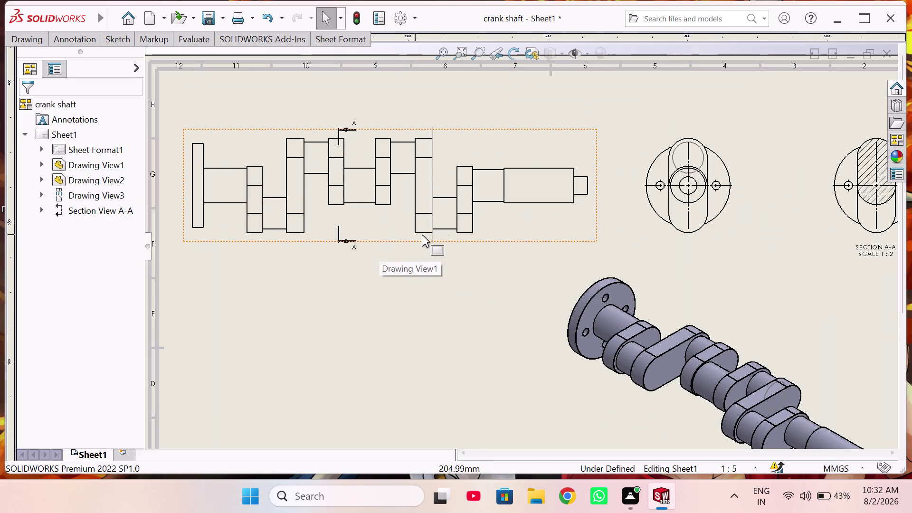
click(432, 235)
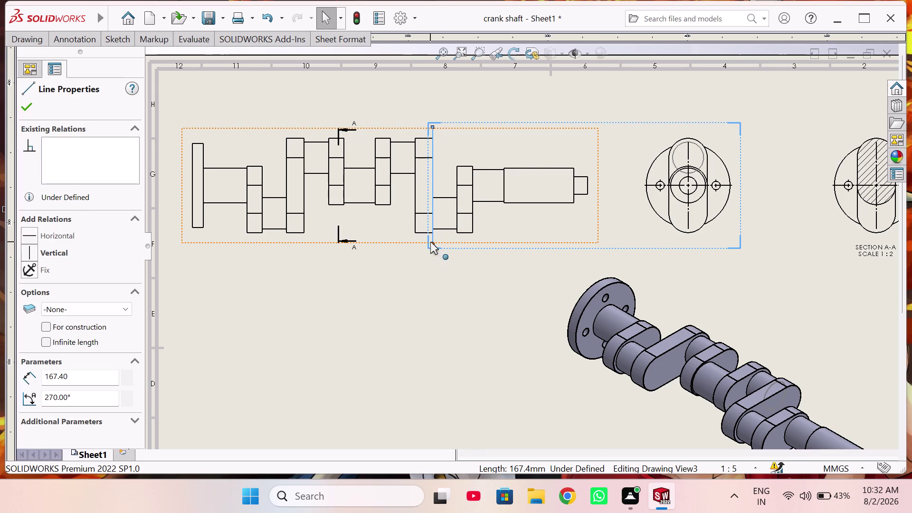
click(411, 266)
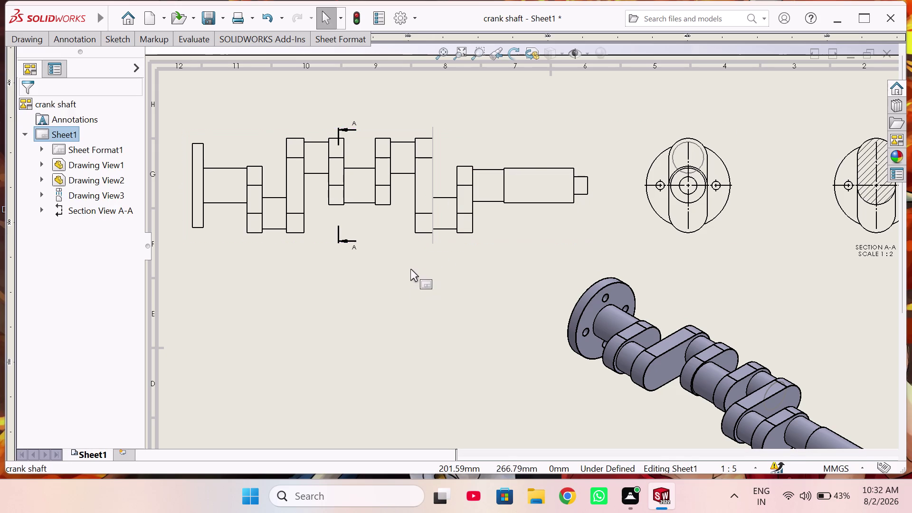
click(36, 37)
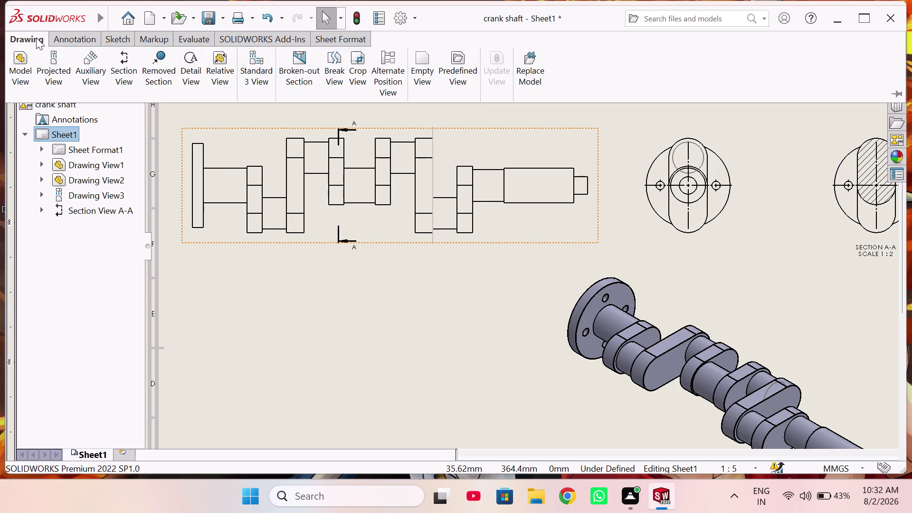
click(127, 78)
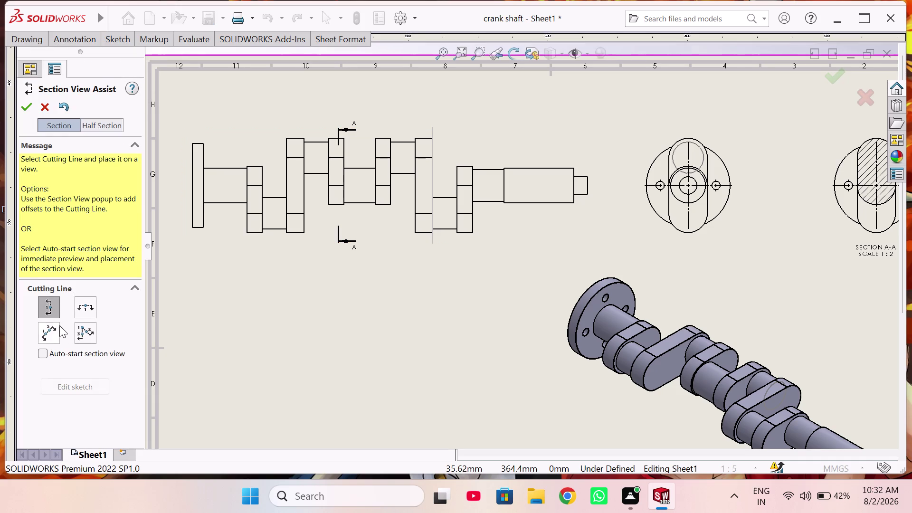
Cut Section C-C vertically through another crank web and place it beside the end view.
click(51, 307)
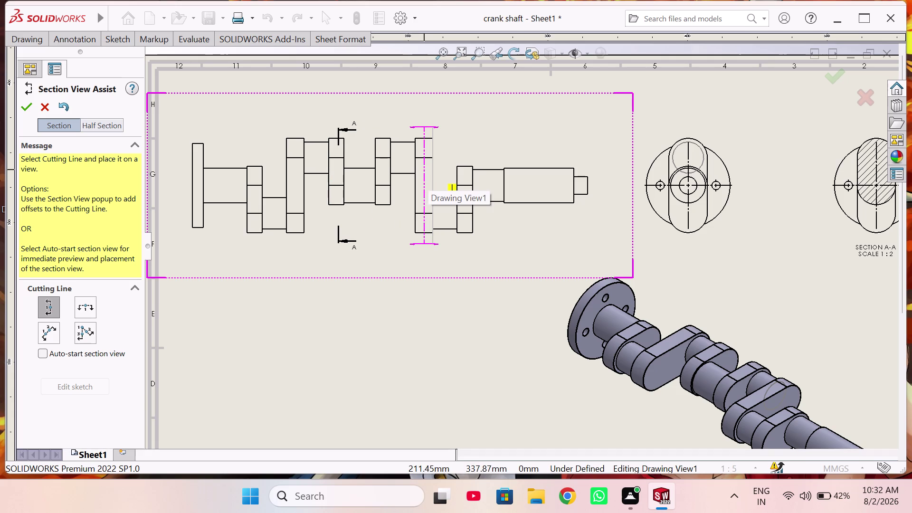
click(295, 181)
click(256, 167)
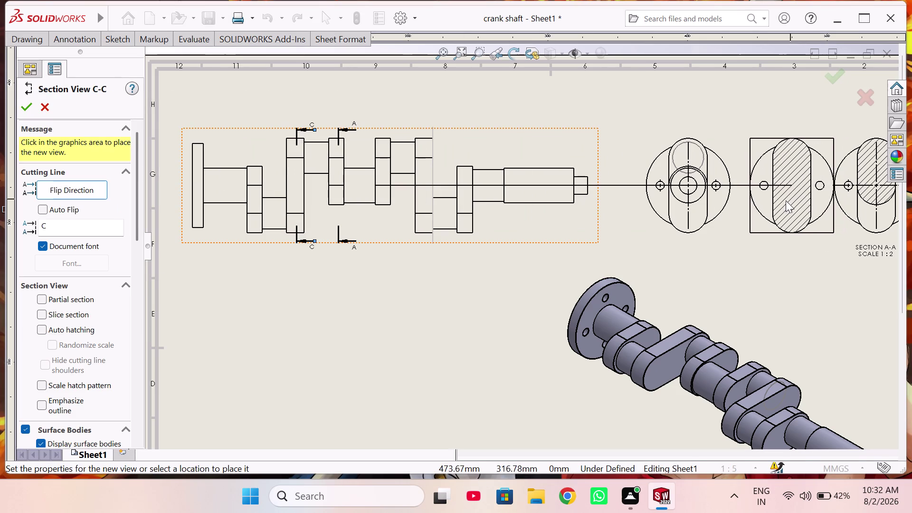
click(786, 201)
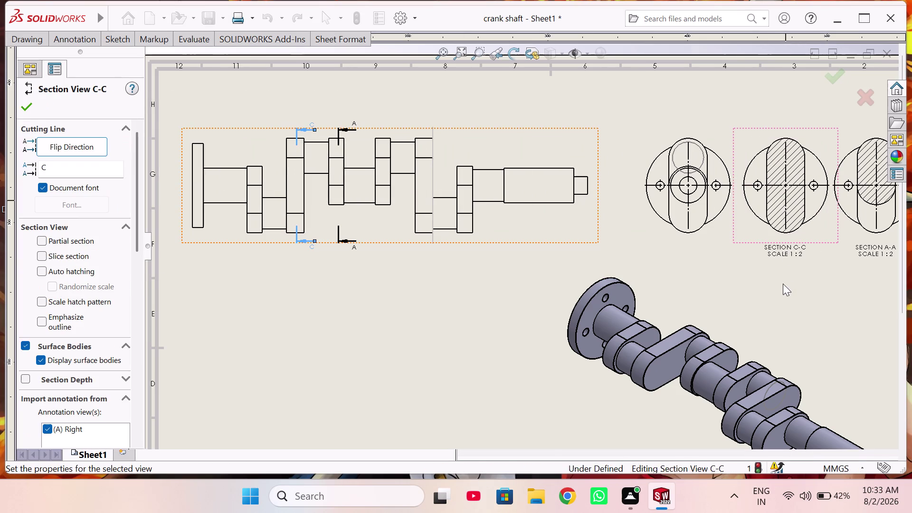
scroll(up, 3)
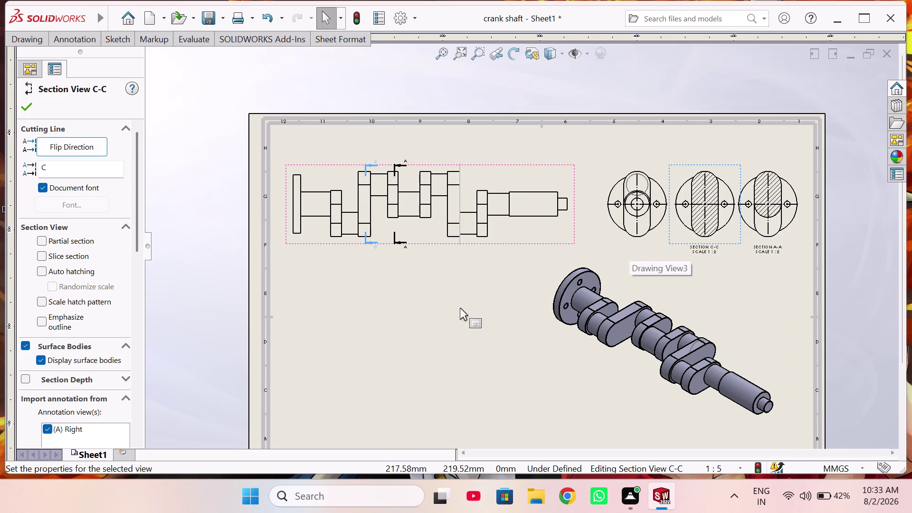
click(460, 308)
click(603, 227)
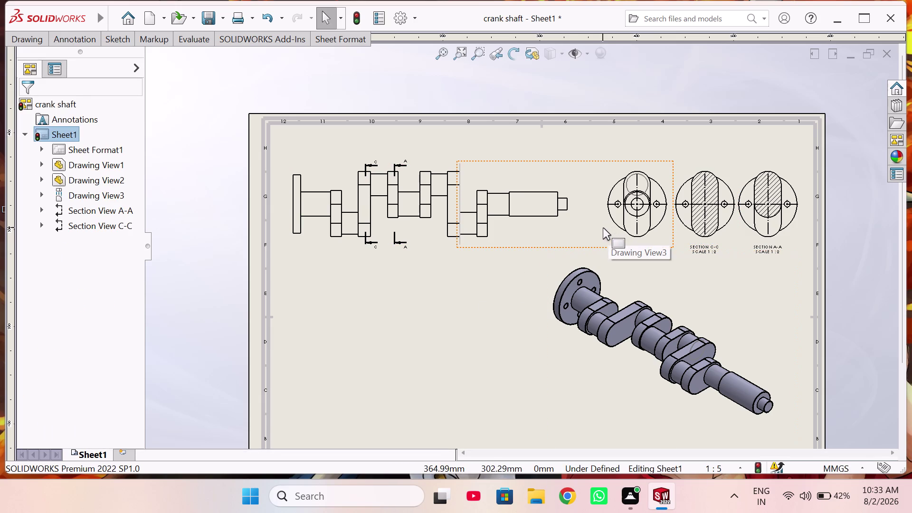
click(456, 299)
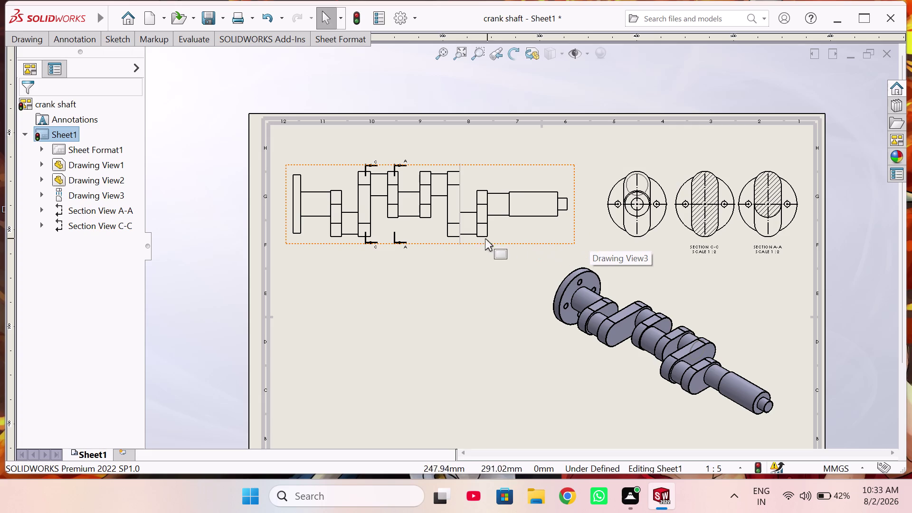
Move the stray line off the crankshaft and draw a vertical separator beside the end view.
drag(461, 241, 451, 244)
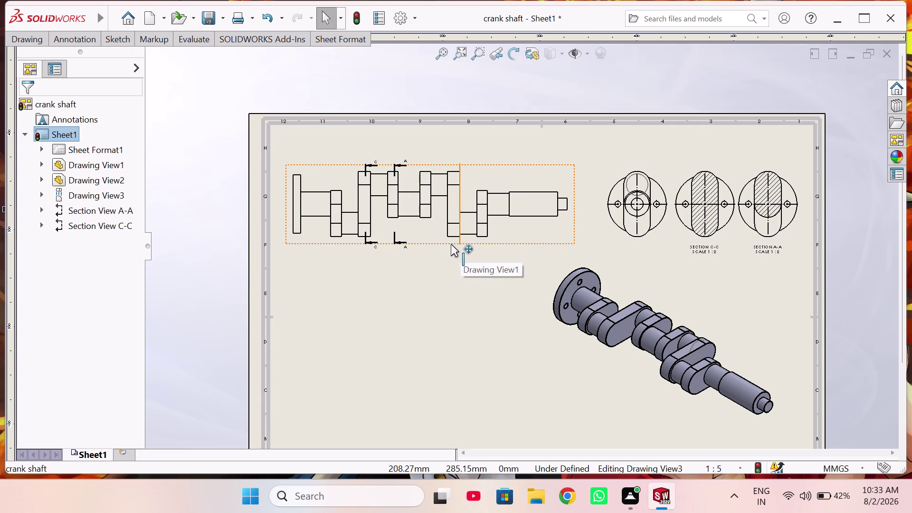
drag(451, 244, 481, 249)
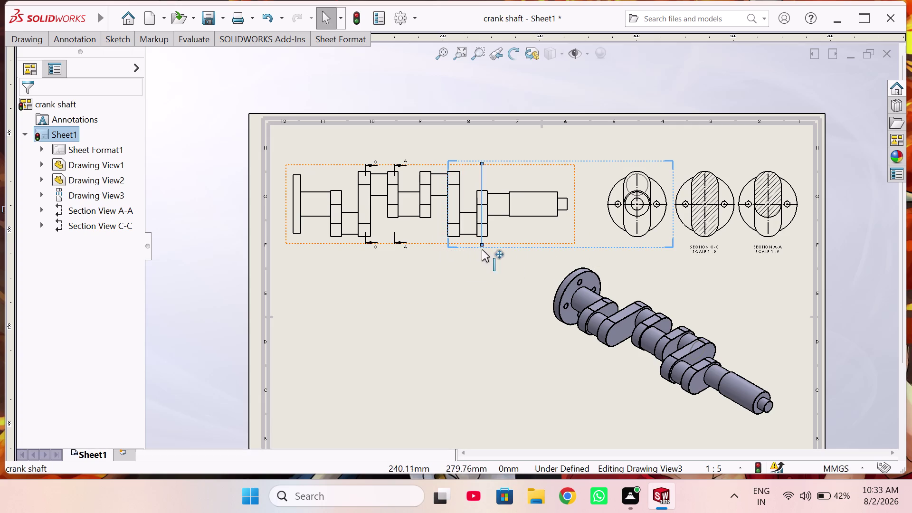
drag(482, 249, 596, 247)
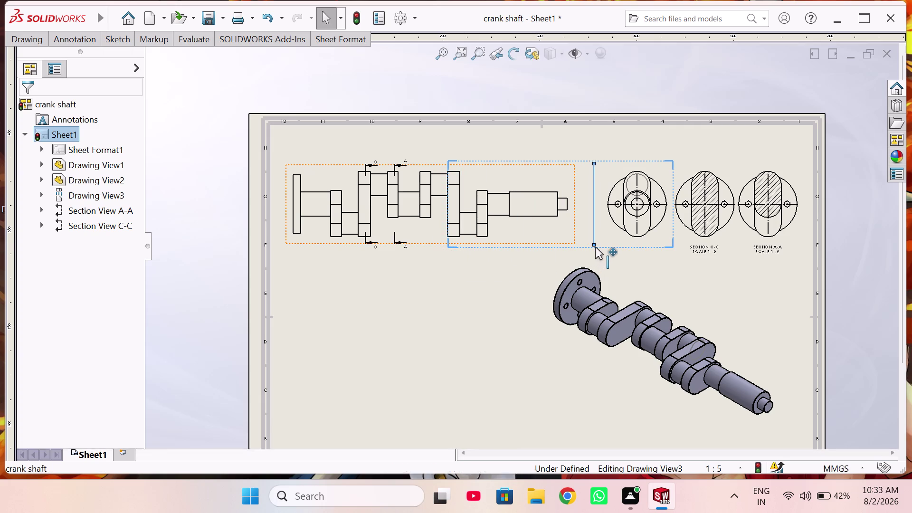
drag(595, 247, 596, 247)
click(483, 295)
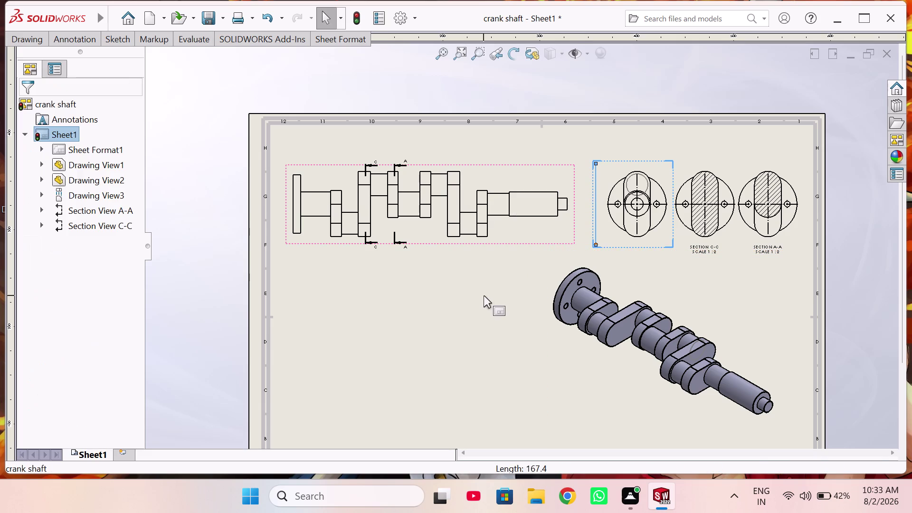
click(599, 236)
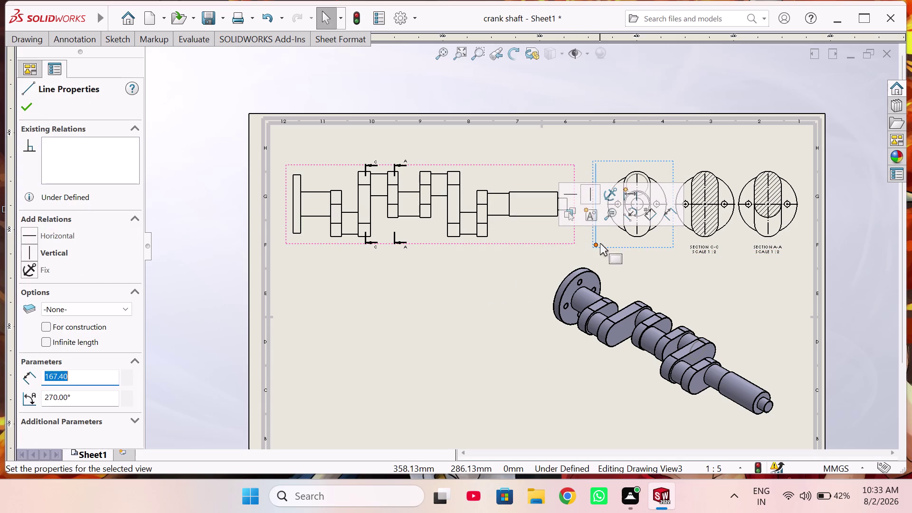
Drag the end view next to the front view, undoing two moves and repositioning it.
drag(593, 245, 578, 251)
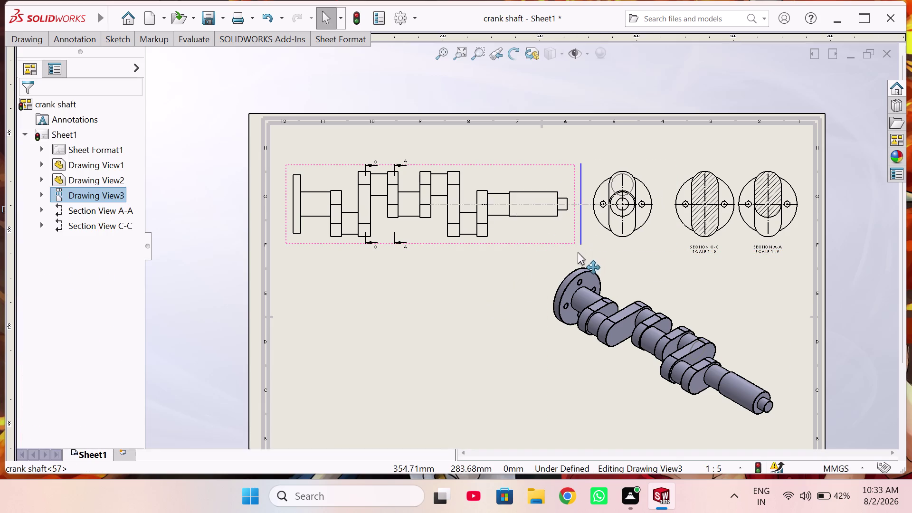
drag(578, 251, 570, 253)
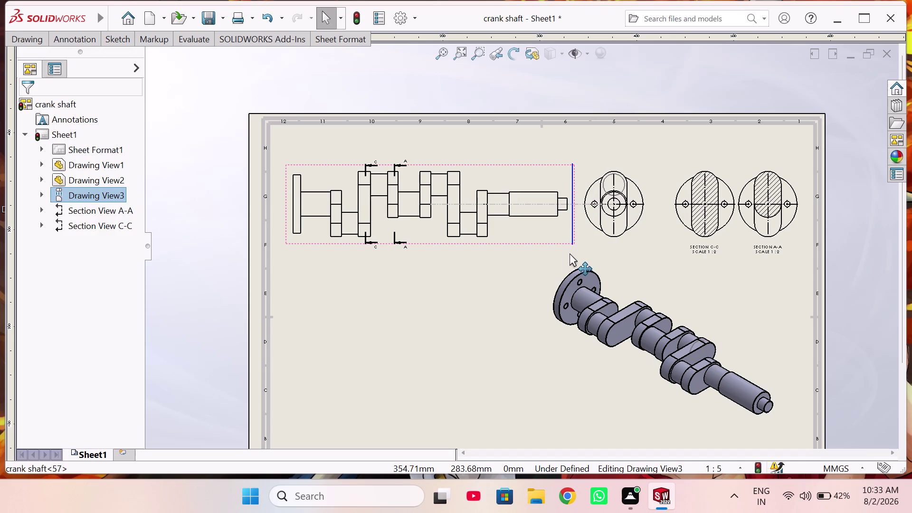
drag(570, 254, 566, 252)
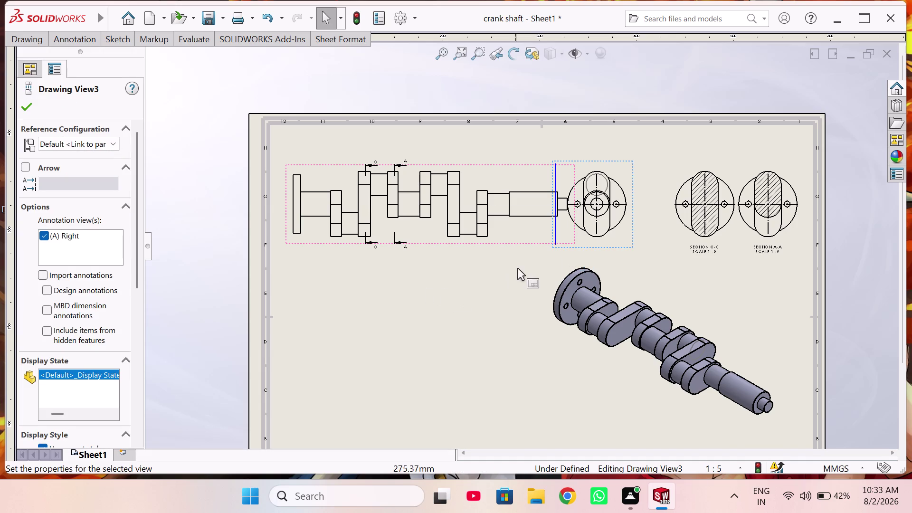
drag(556, 245, 550, 253)
key(Escape)
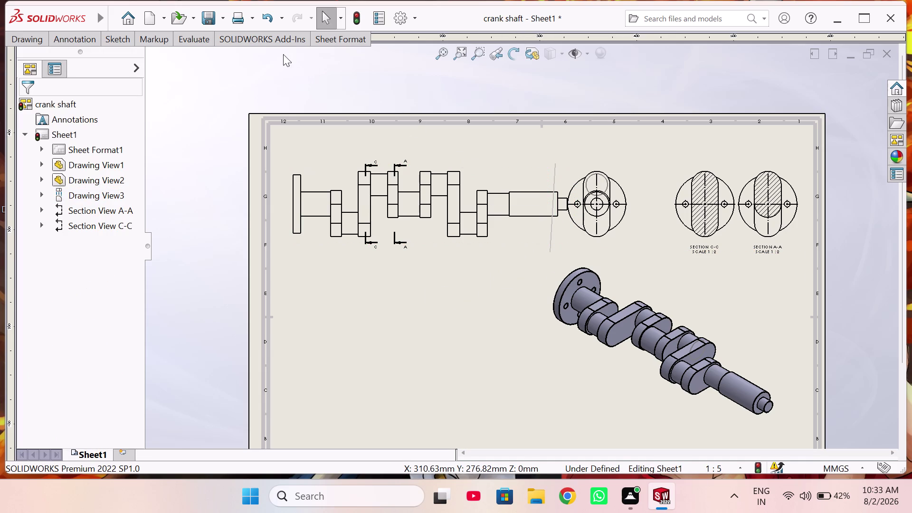
click(267, 21)
click(266, 21)
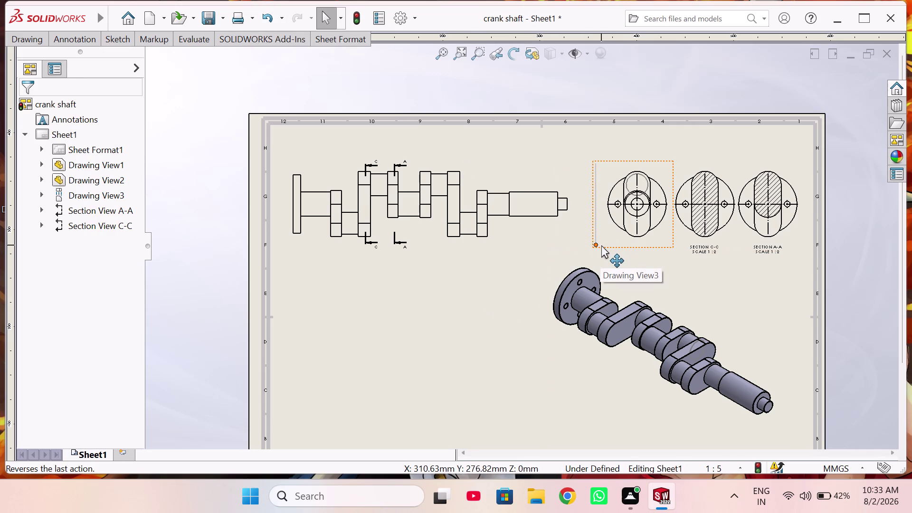
drag(602, 245, 582, 254)
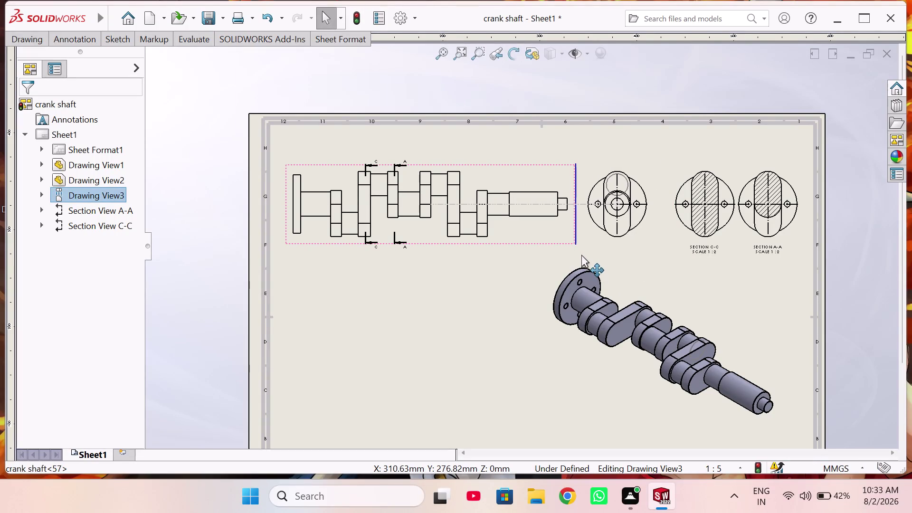
drag(582, 255, 579, 256)
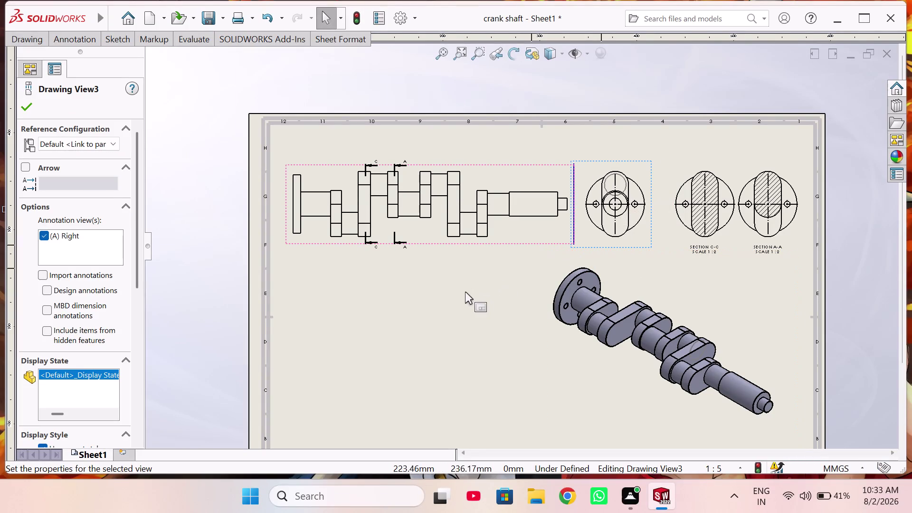
click(466, 292)
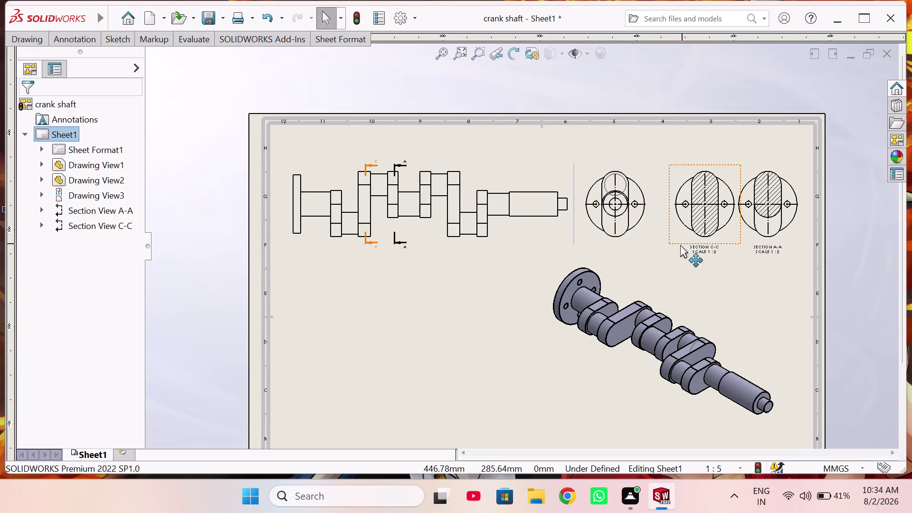
Nudge Section C-C slightly left and show the Annotation tools, cancelling a stray dimension command.
drag(674, 242, 666, 244)
click(506, 298)
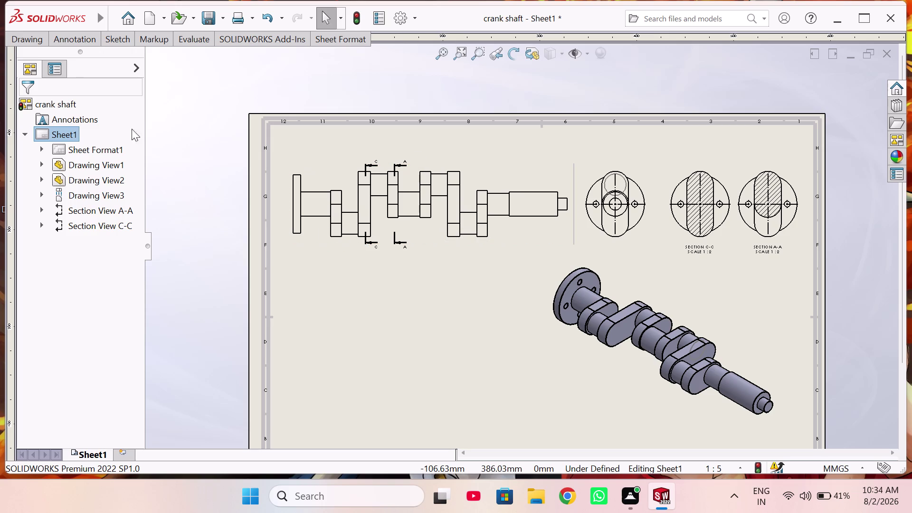
click(89, 38)
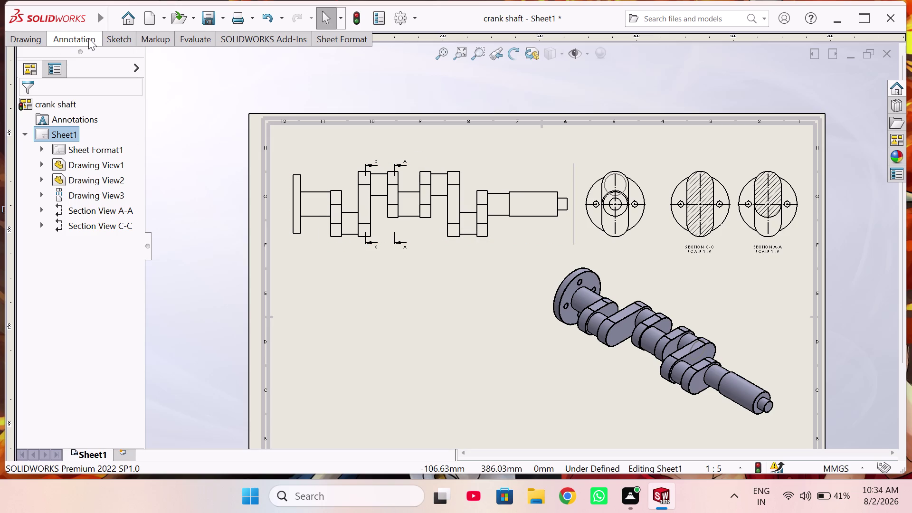
click(23, 78)
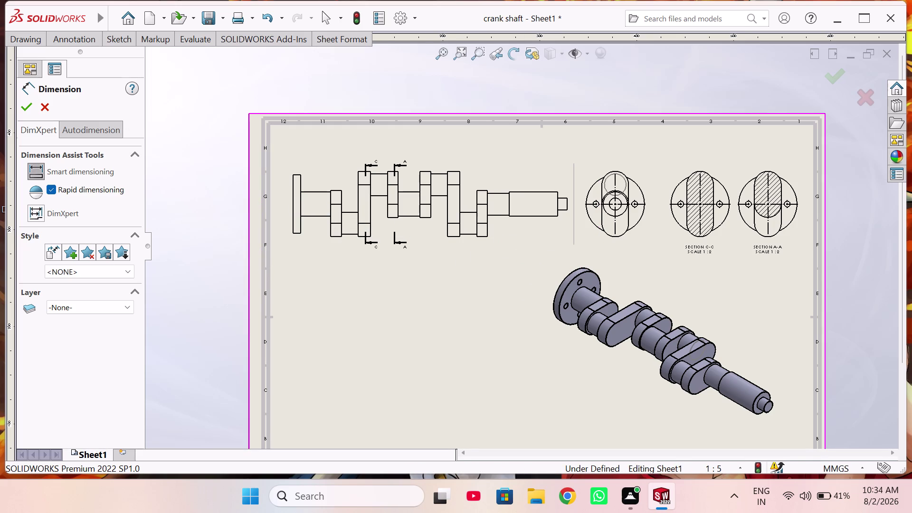
click(50, 108)
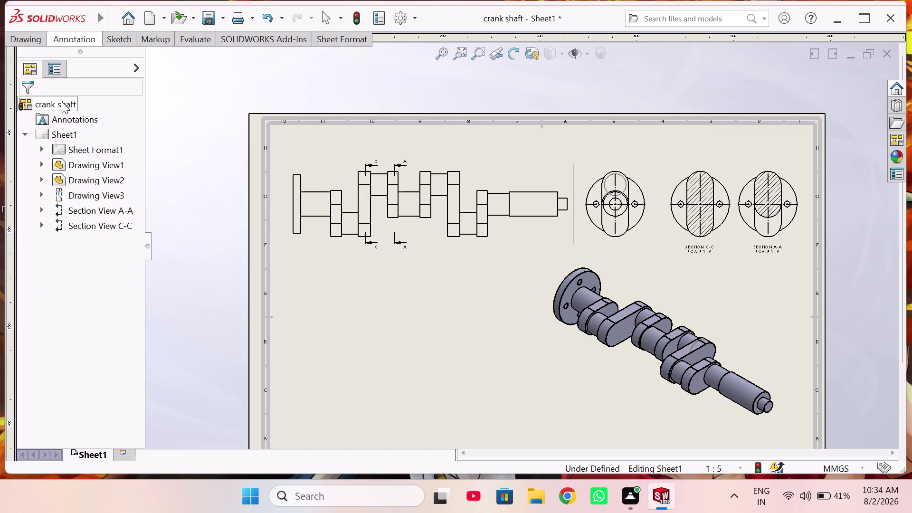
click(73, 38)
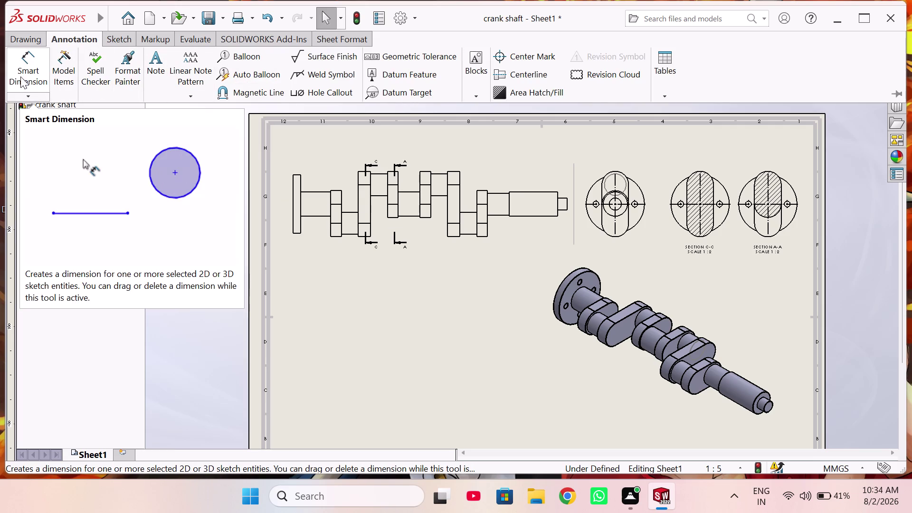
Start the Centerline tool and pick a first edge of the front view.
click(34, 97)
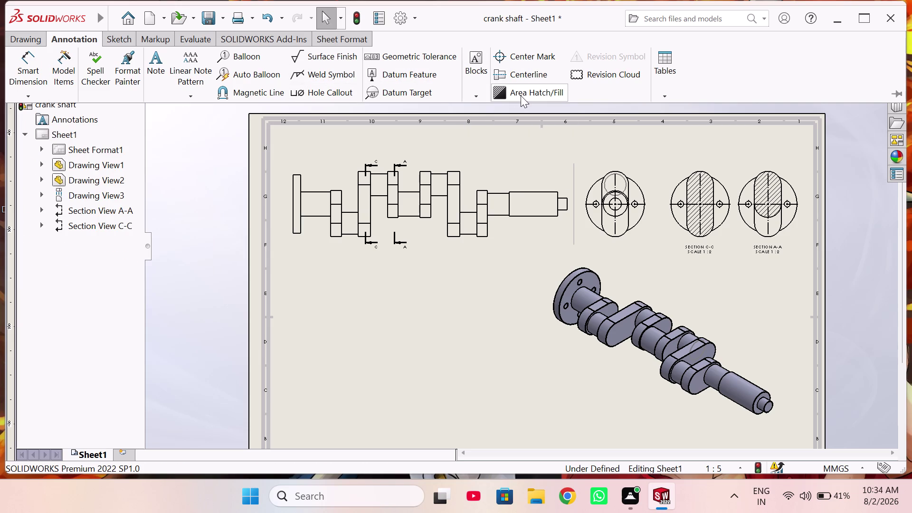
click(521, 73)
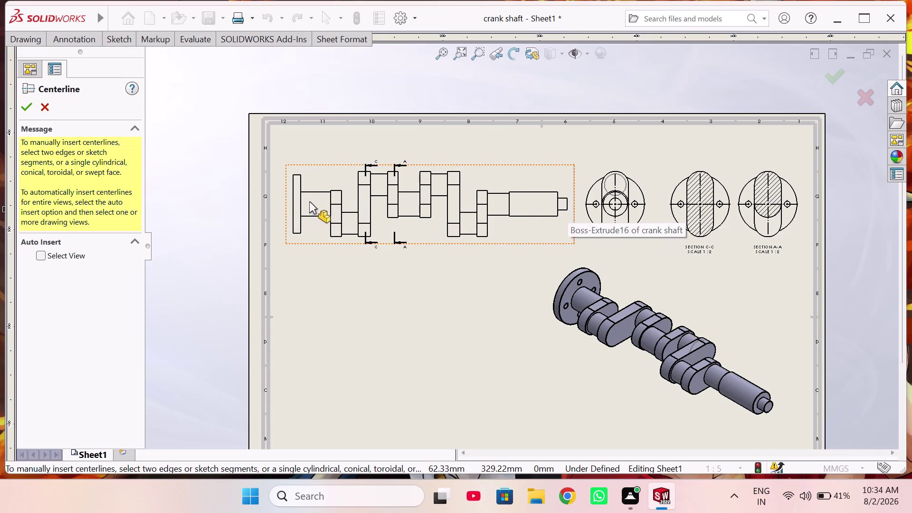
click(292, 205)
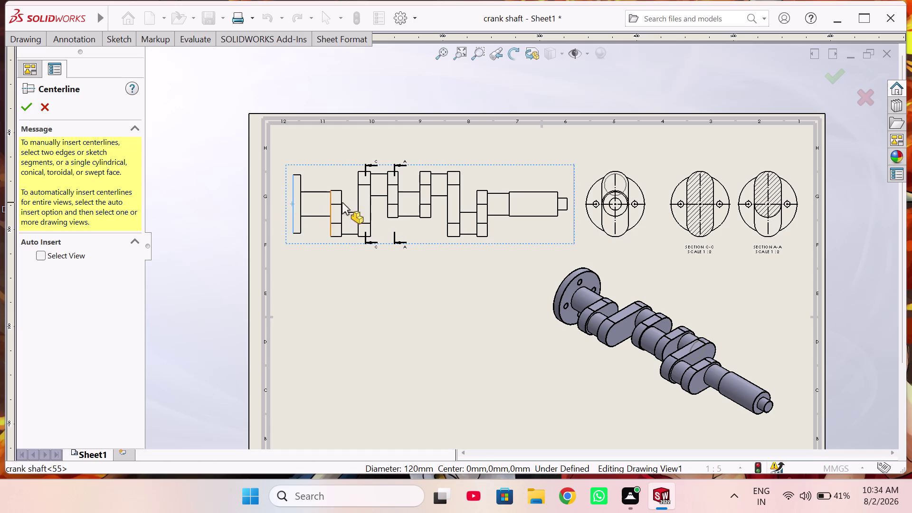
Add centerlines through each shaft step of the whole front view using Select View.
click(566, 203)
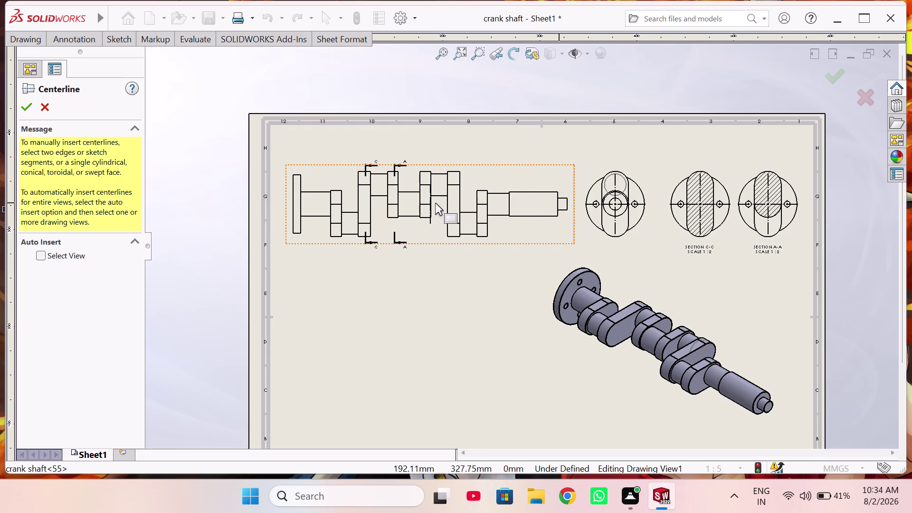
scroll(down, 3)
scroll(down, 3)
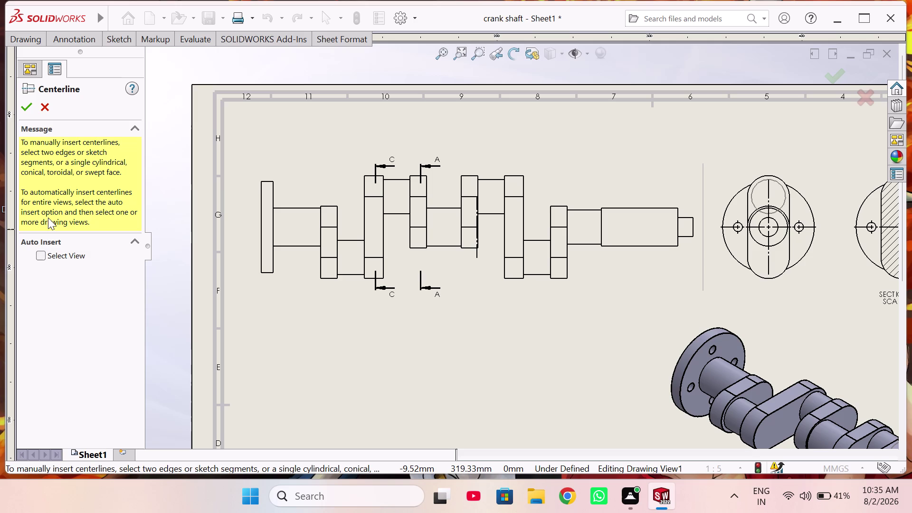
click(40, 255)
click(287, 264)
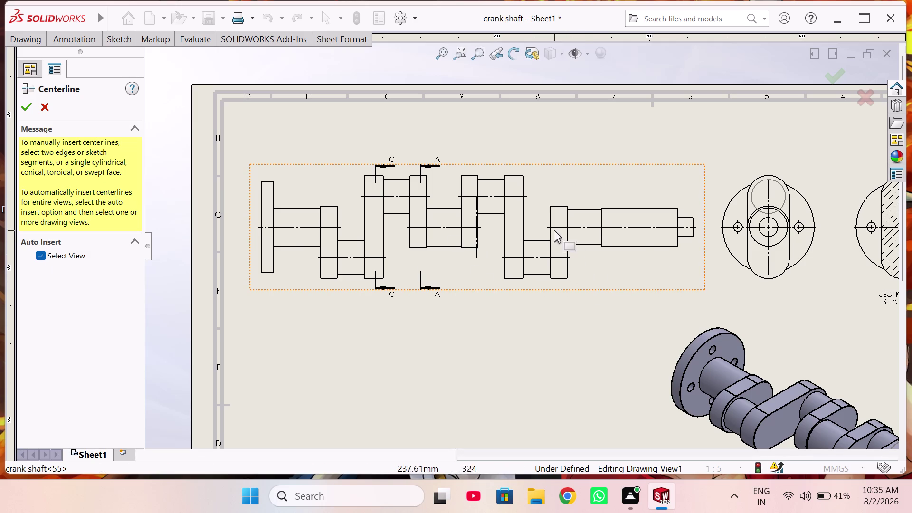
click(25, 108)
scroll(up, 3)
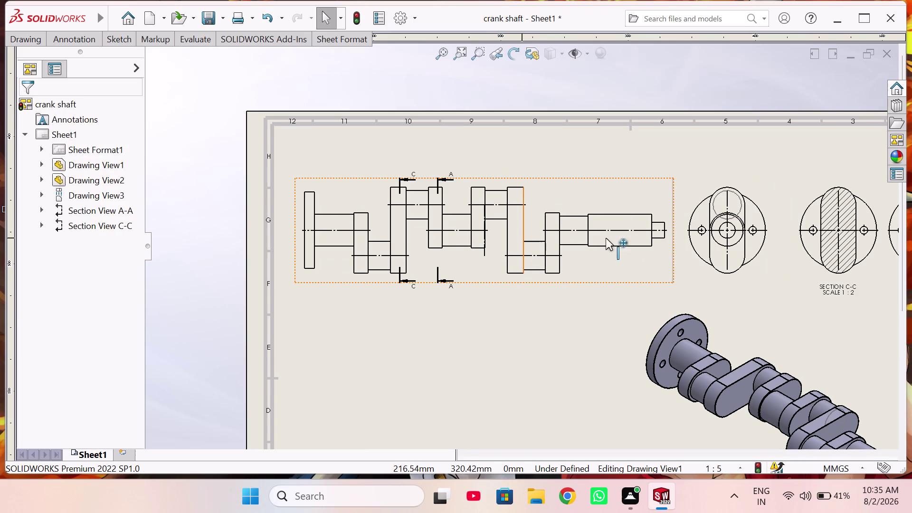
scroll(up, 3)
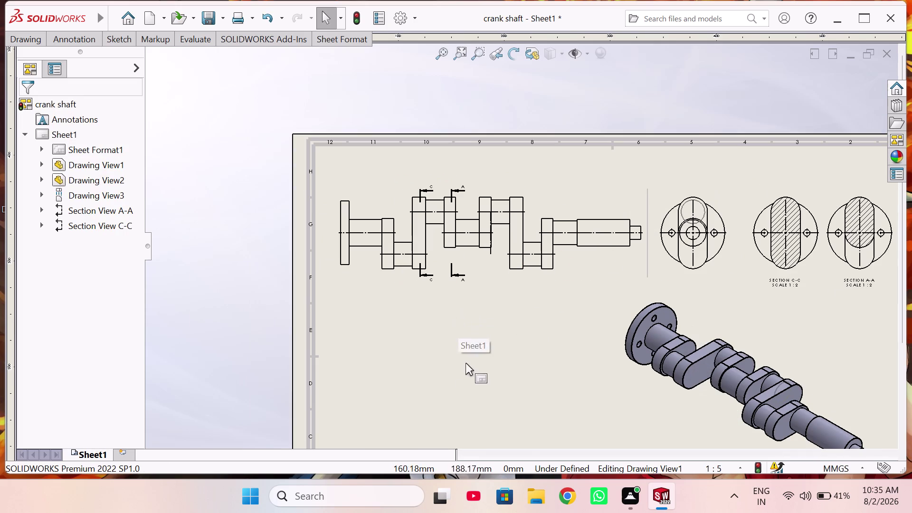
right_drag(470, 338, 489, 274)
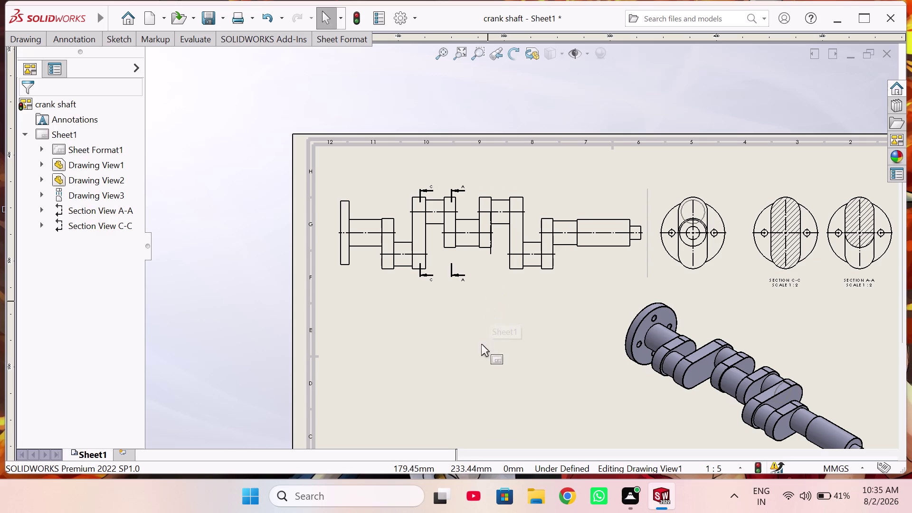
right_drag(458, 330, 461, 236)
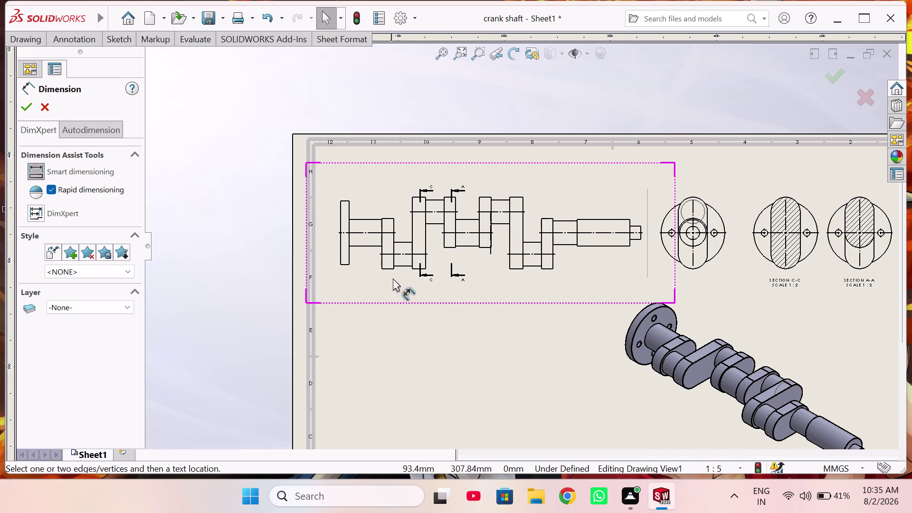
Dimension the flange and first shaft segments with 16, 62 and 22 mm lengths.
click(343, 263)
scroll(down, 3)
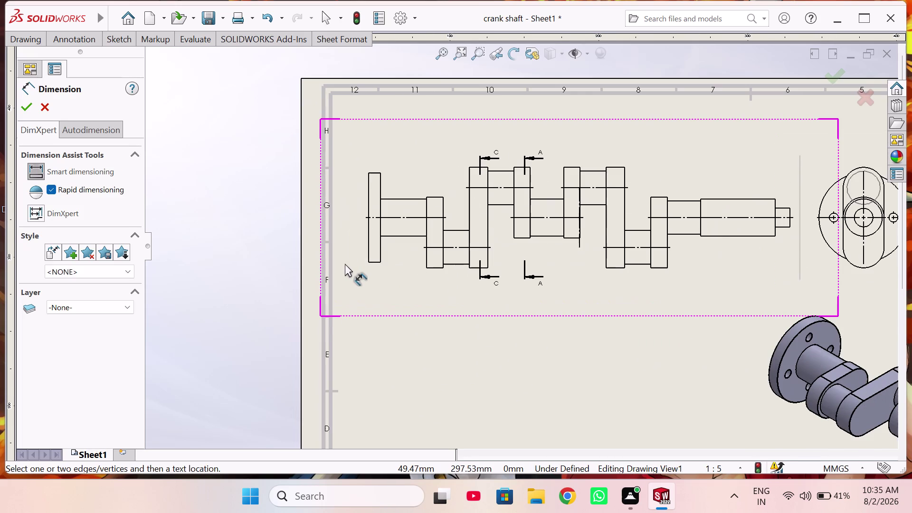
scroll(down, 3)
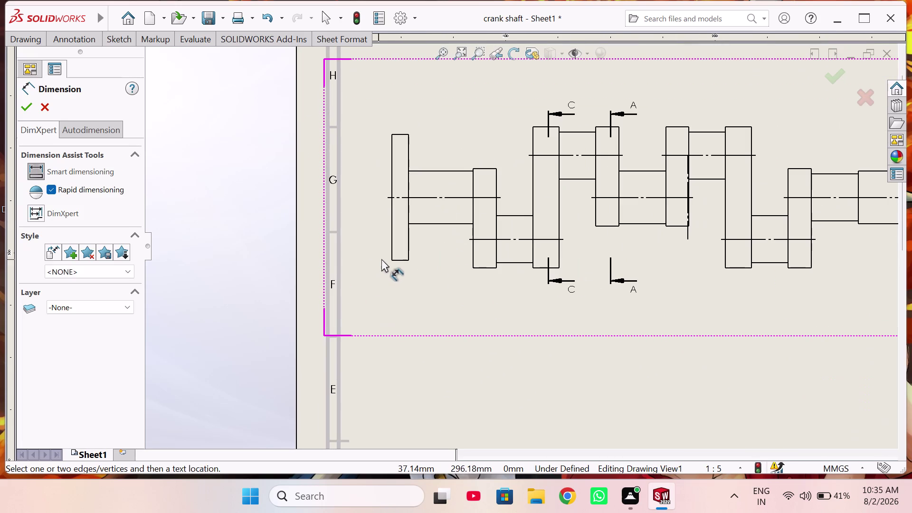
click(399, 261)
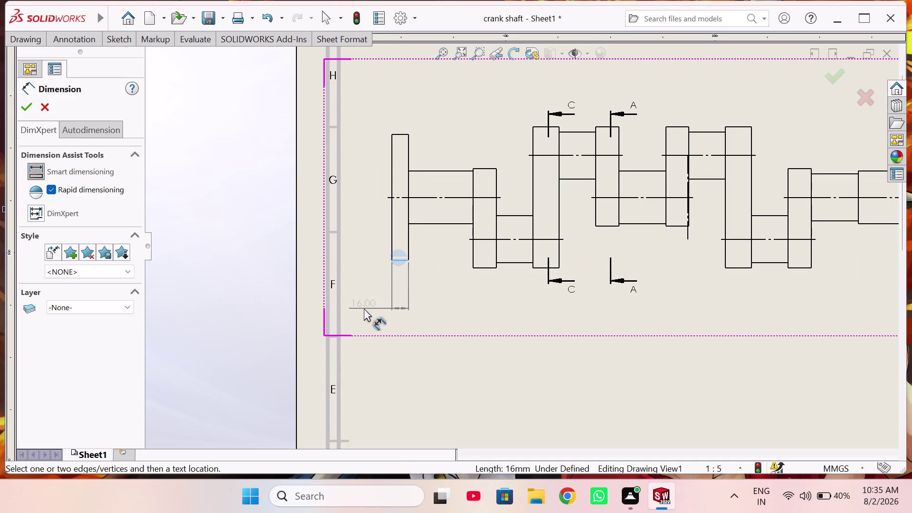
click(364, 309)
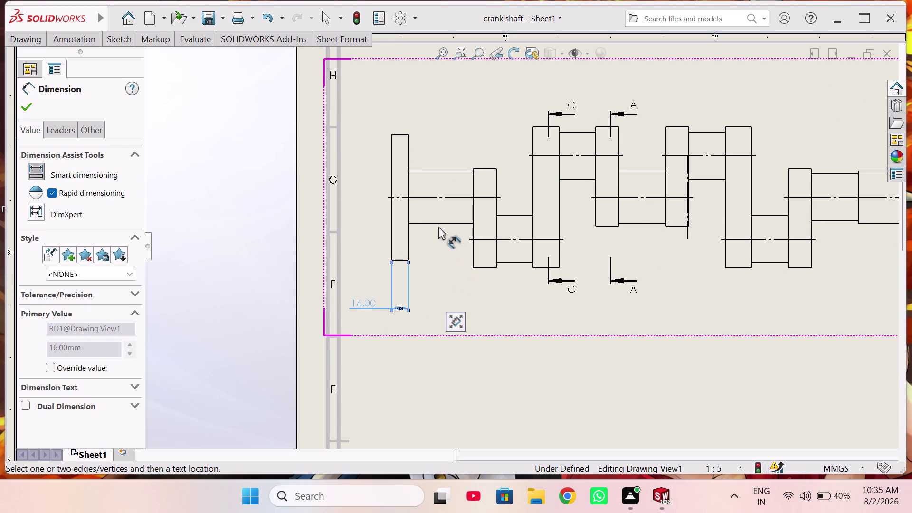
click(438, 225)
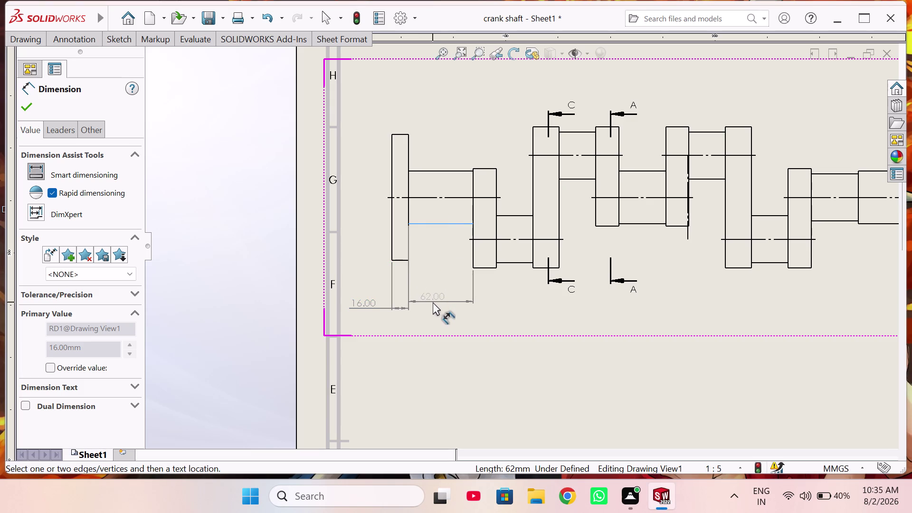
click(433, 305)
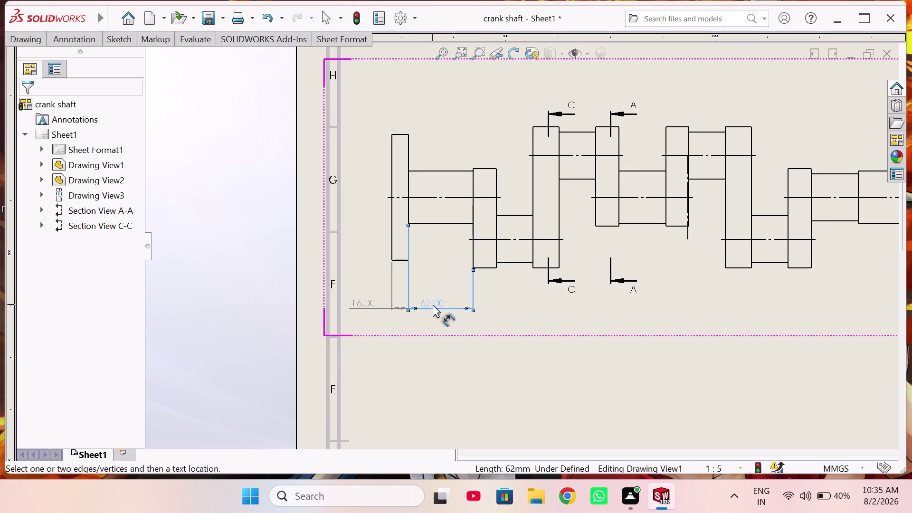
click(487, 269)
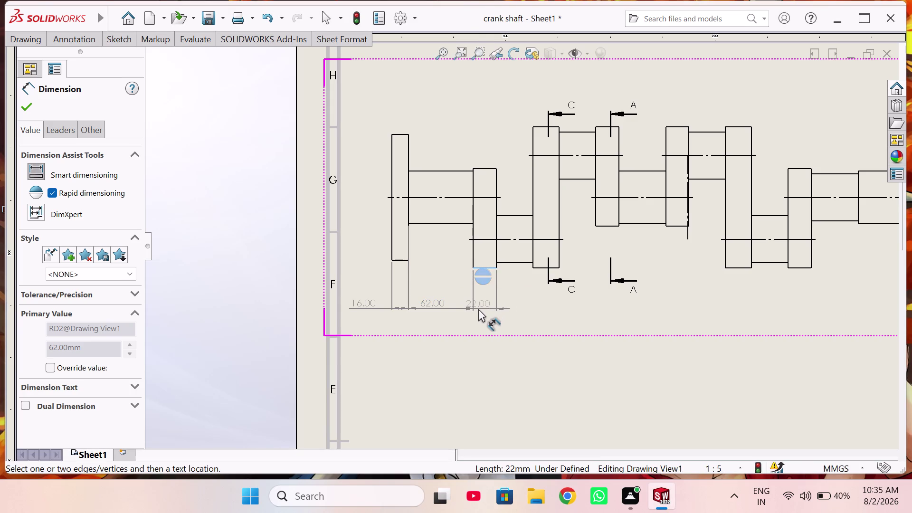
click(478, 308)
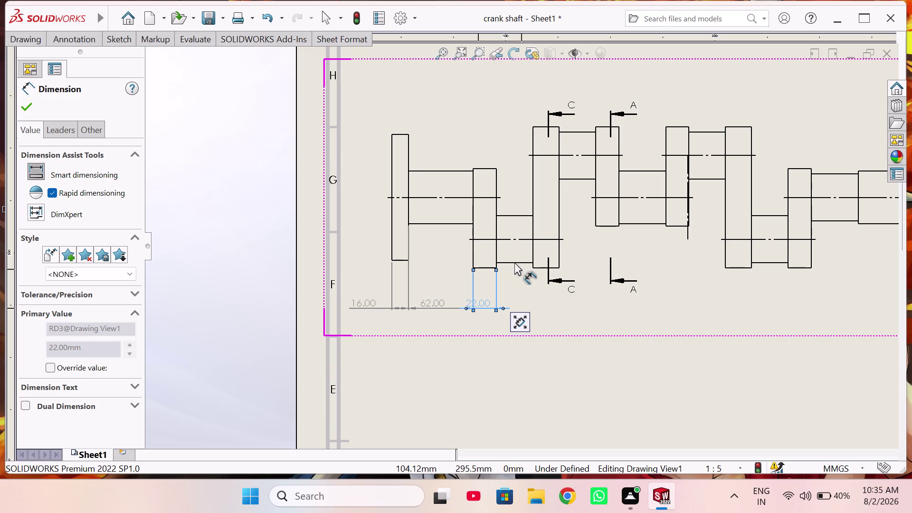
Add 35, 25, 35 and 45 mm lengths along the shaft, nudging the 62 mm text.
click(514, 216)
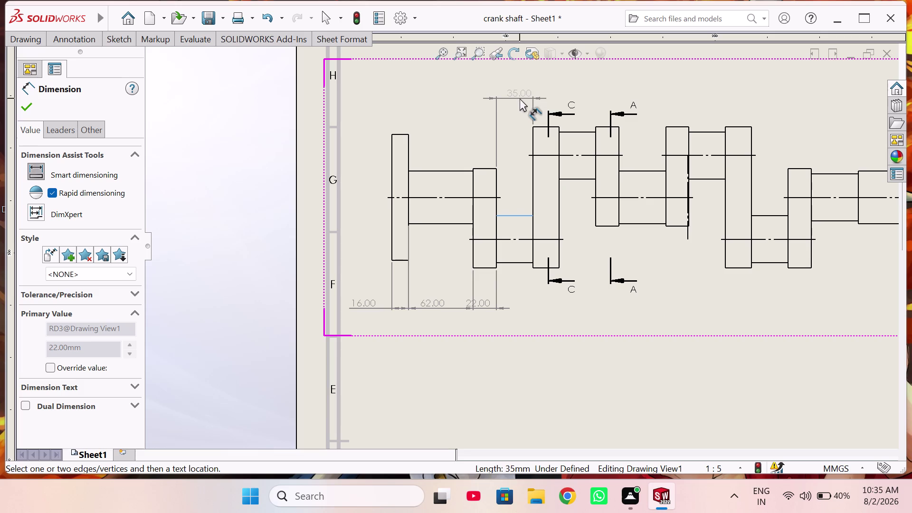
click(520, 95)
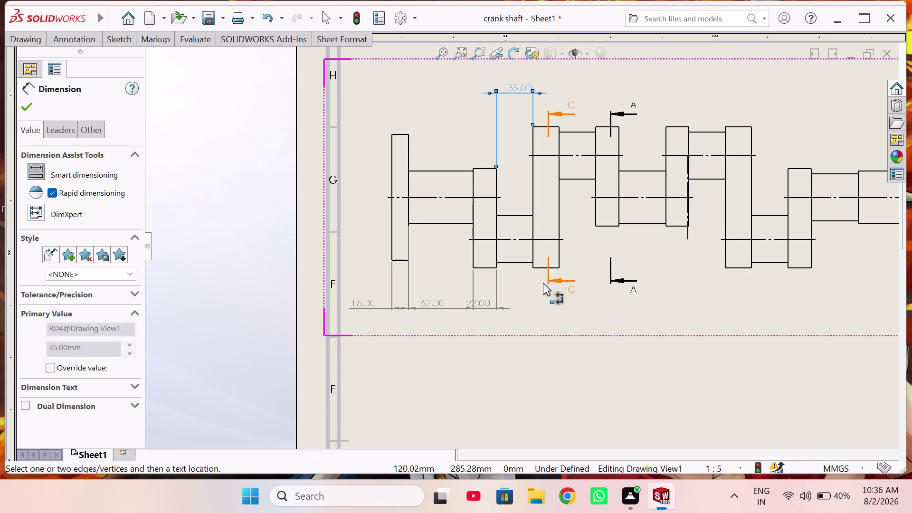
click(538, 268)
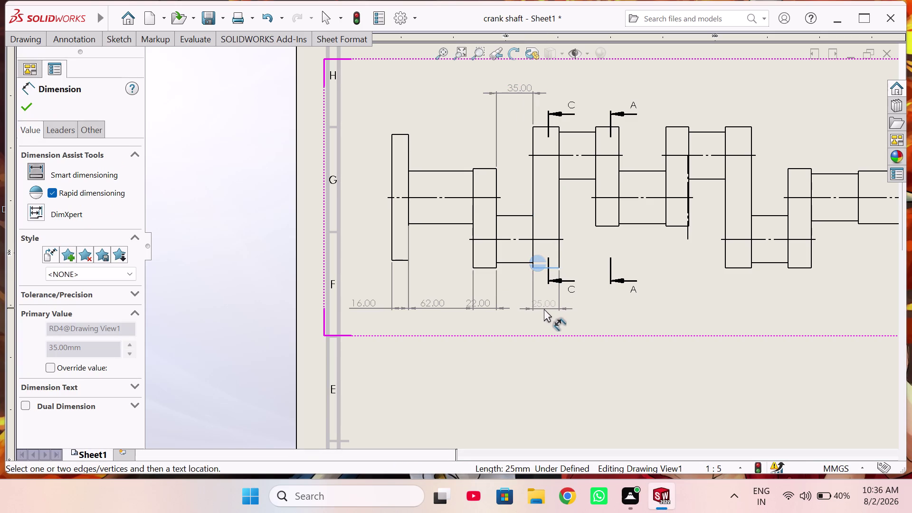
click(544, 308)
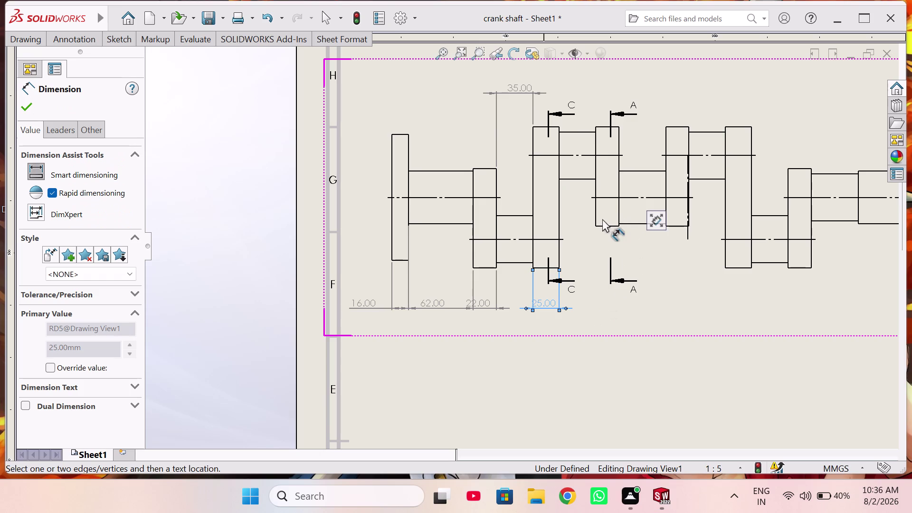
click(573, 132)
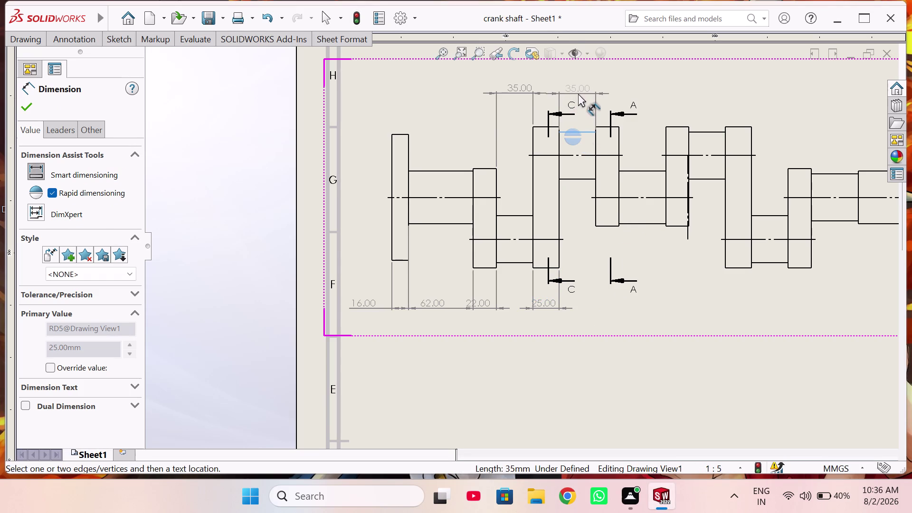
click(577, 93)
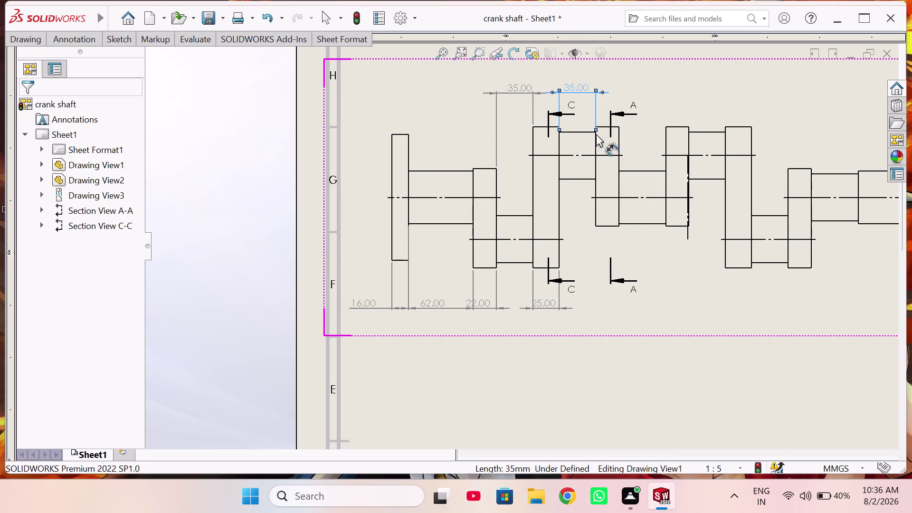
click(636, 224)
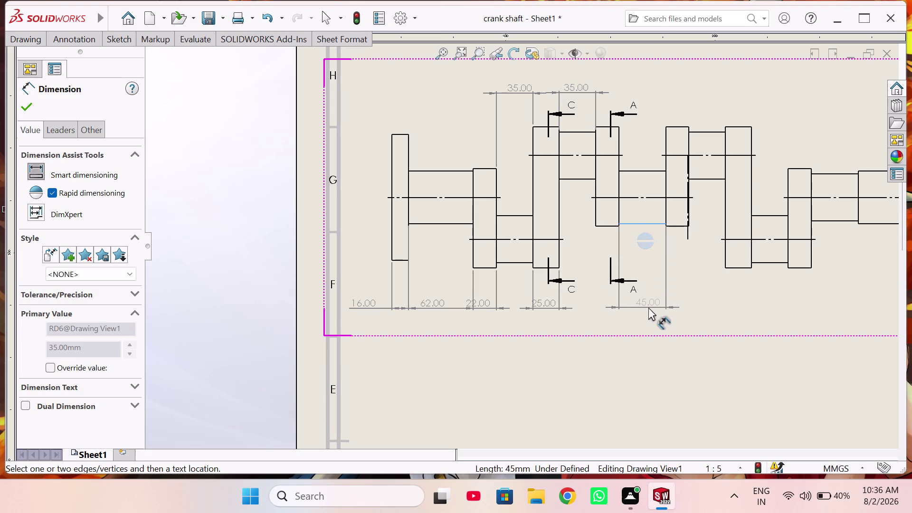
click(649, 307)
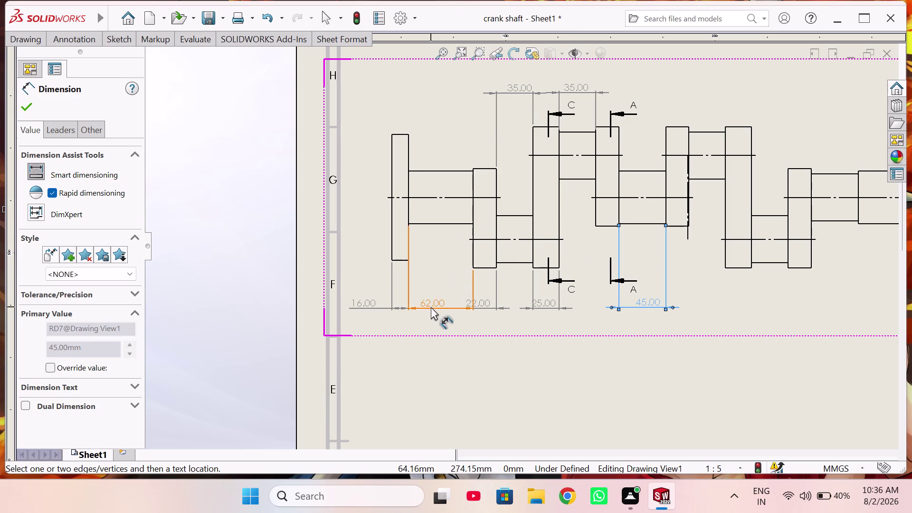
drag(426, 302, 436, 303)
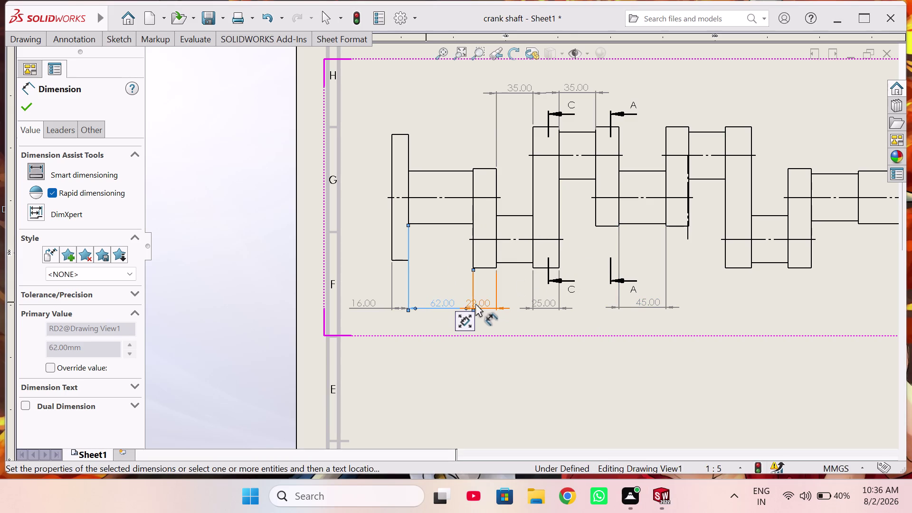
Move the 22.00 dimension text so it sits between its extension lines.
drag(470, 303, 503, 305)
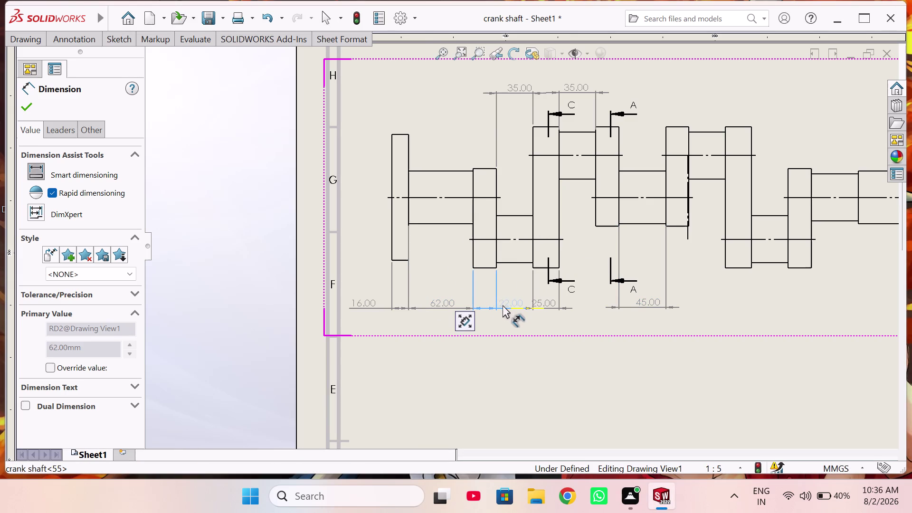
drag(503, 305, 485, 303)
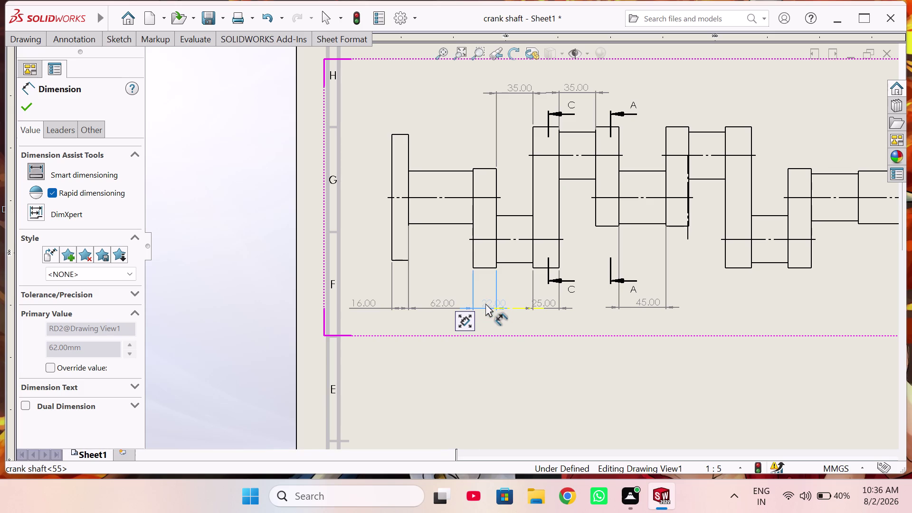
drag(486, 303, 480, 302)
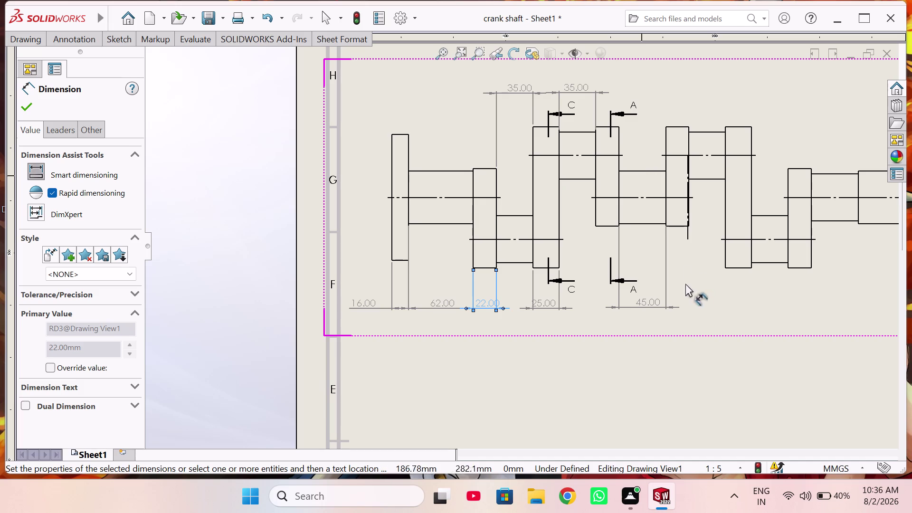
Add a 22 mm length above and 35 and 22 mm lengths below, cancelling a stray dimension.
drag(678, 126, 678, 115)
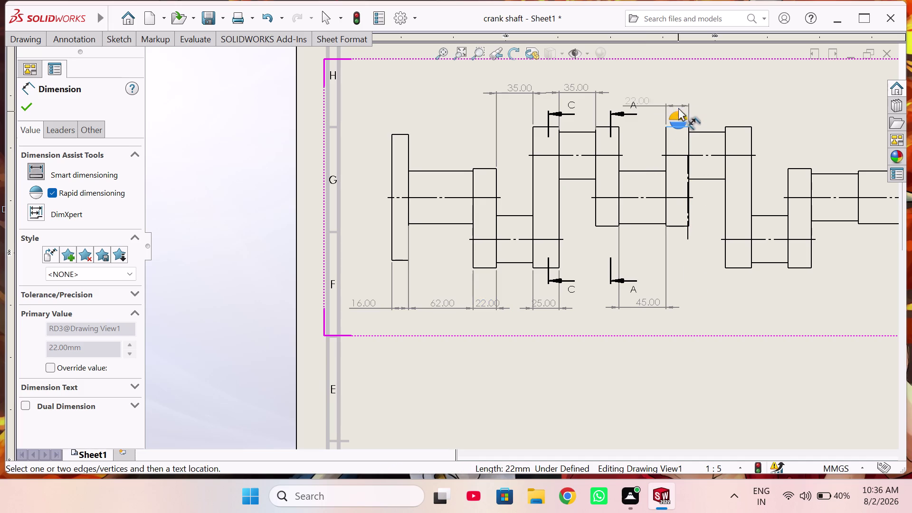
click(680, 93)
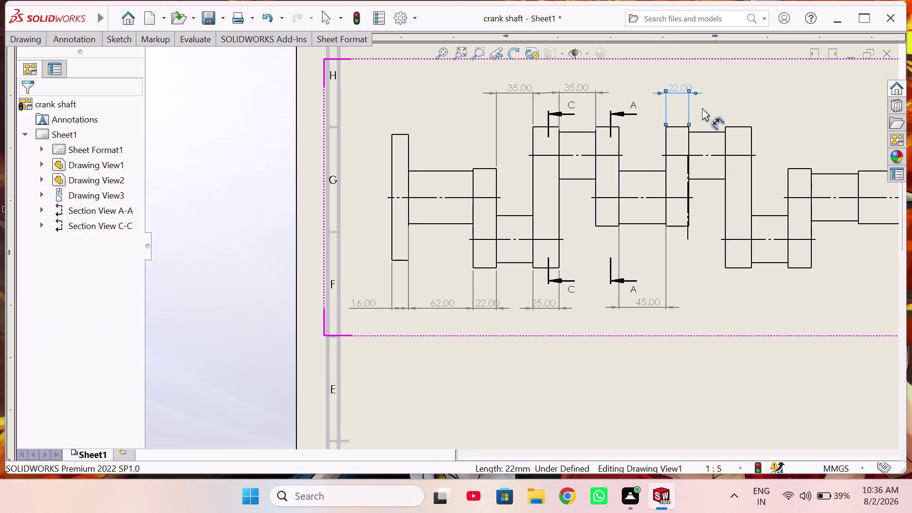
click(709, 180)
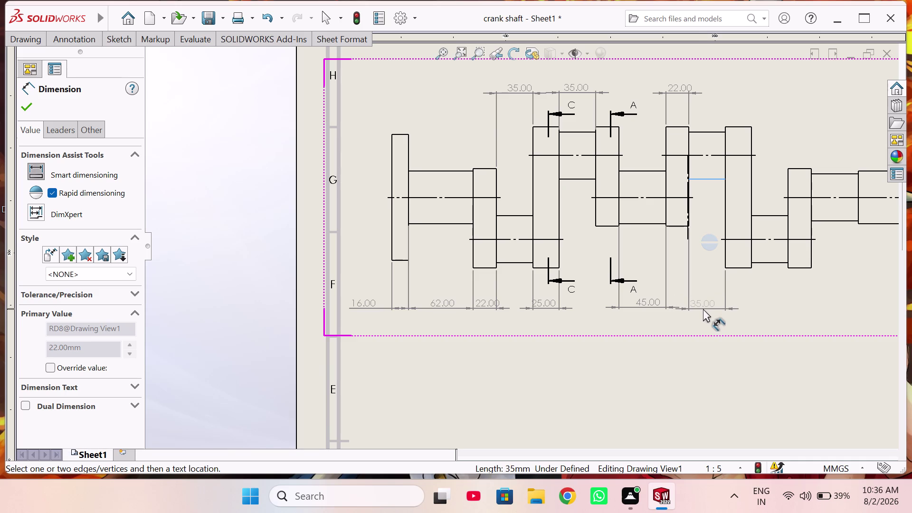
click(703, 307)
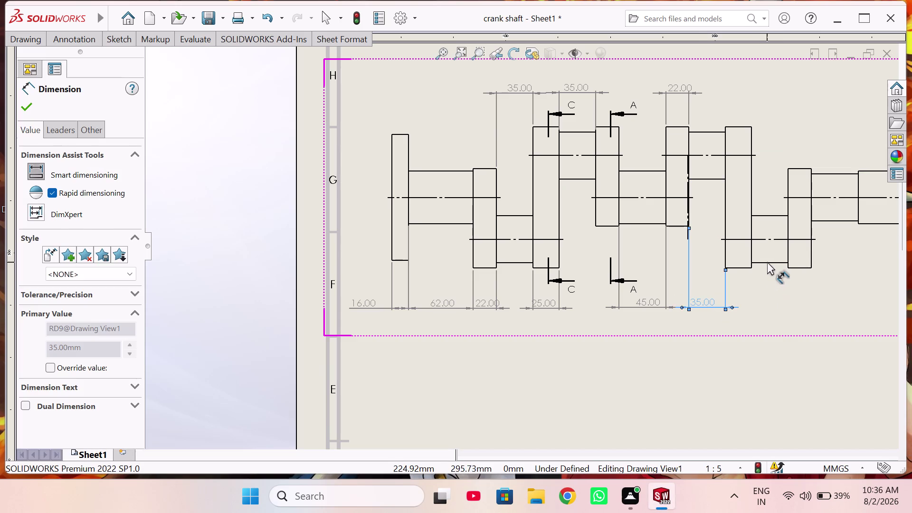
click(768, 261)
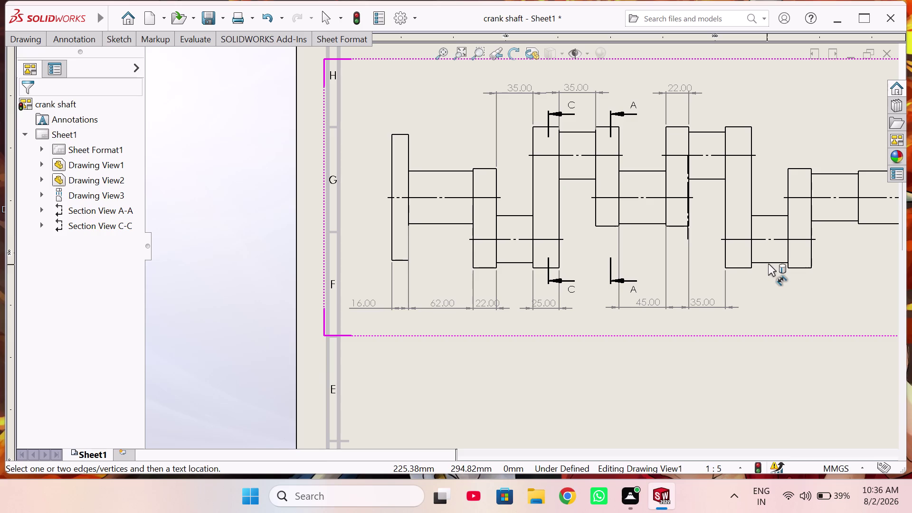
click(768, 264)
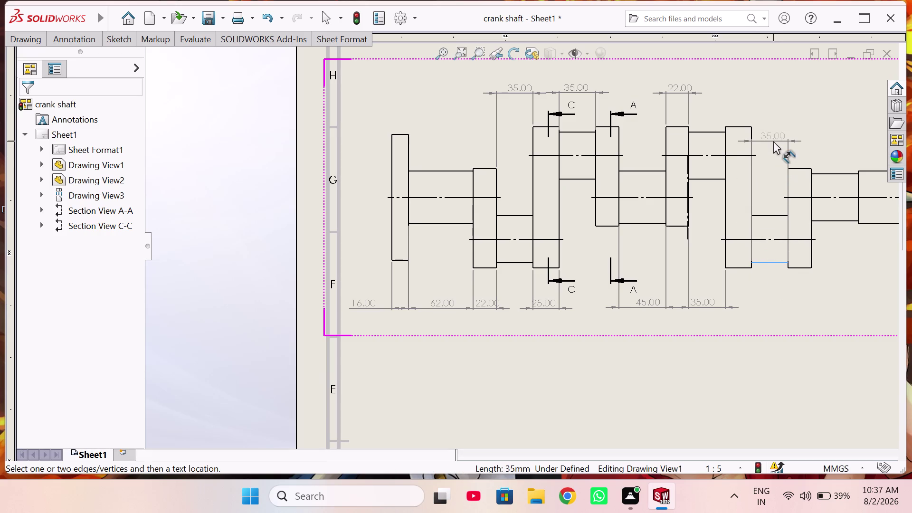
key(Escape)
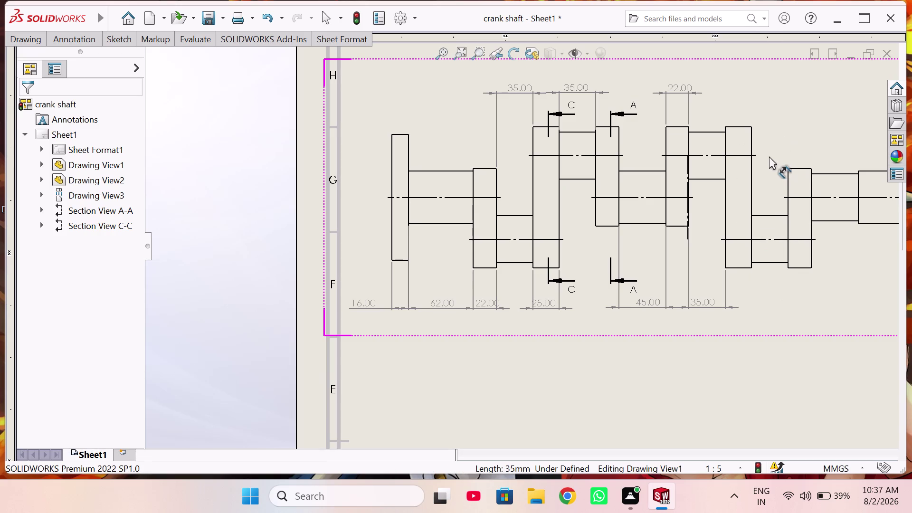
click(796, 268)
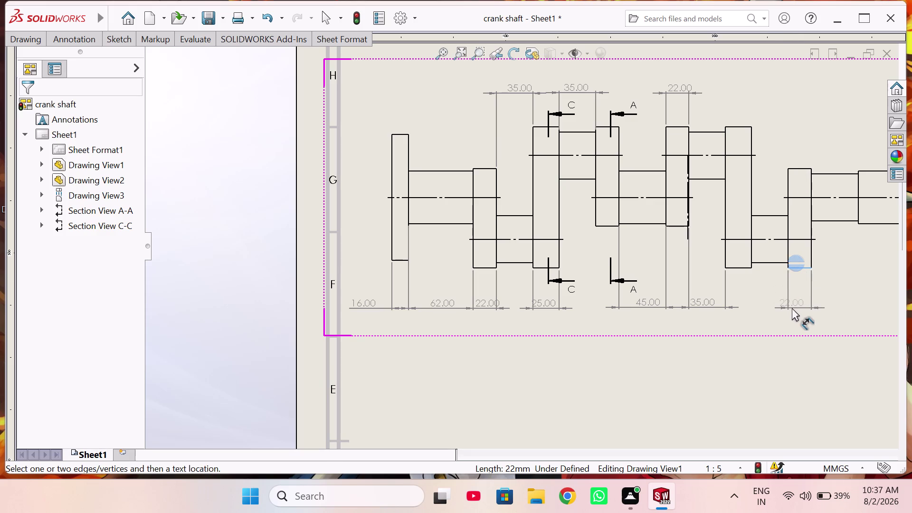
click(793, 308)
Add 45, 100 and 20 mm lengths toward the shaft's right end.
scroll(up, 3)
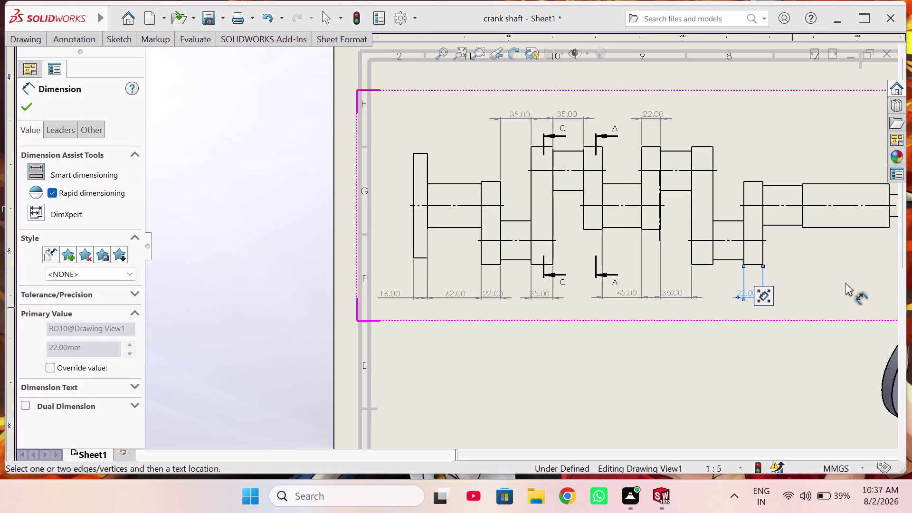
scroll(up, 3)
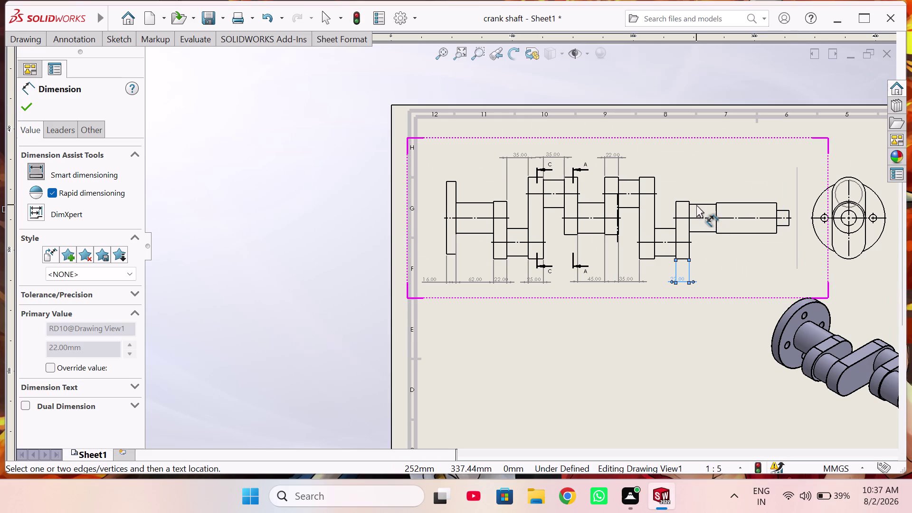
click(702, 203)
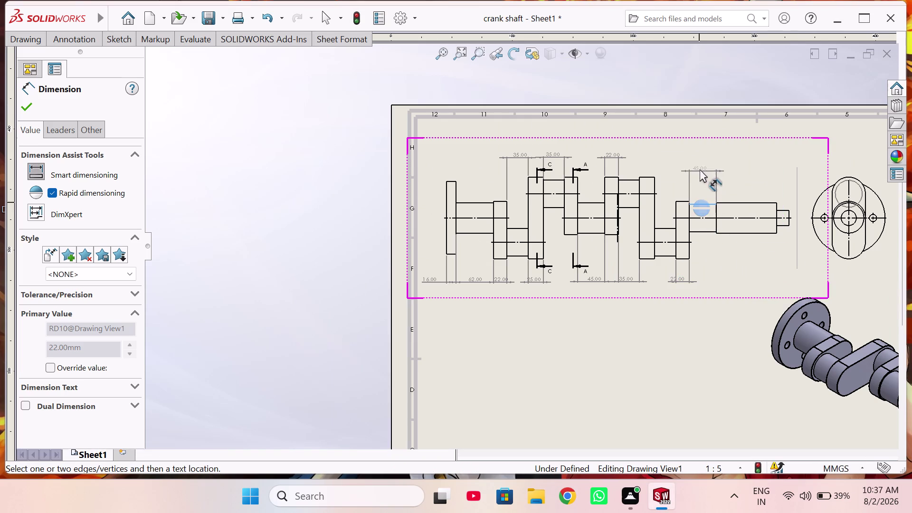
click(702, 158)
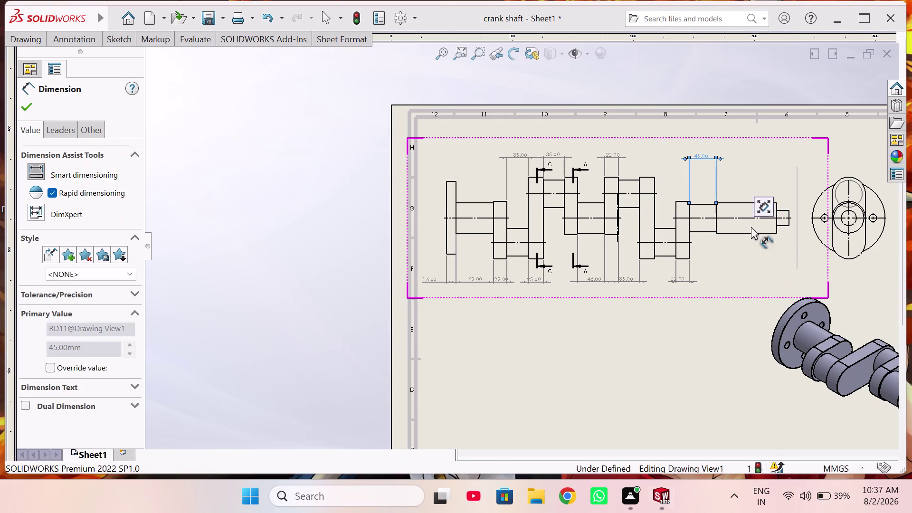
click(749, 233)
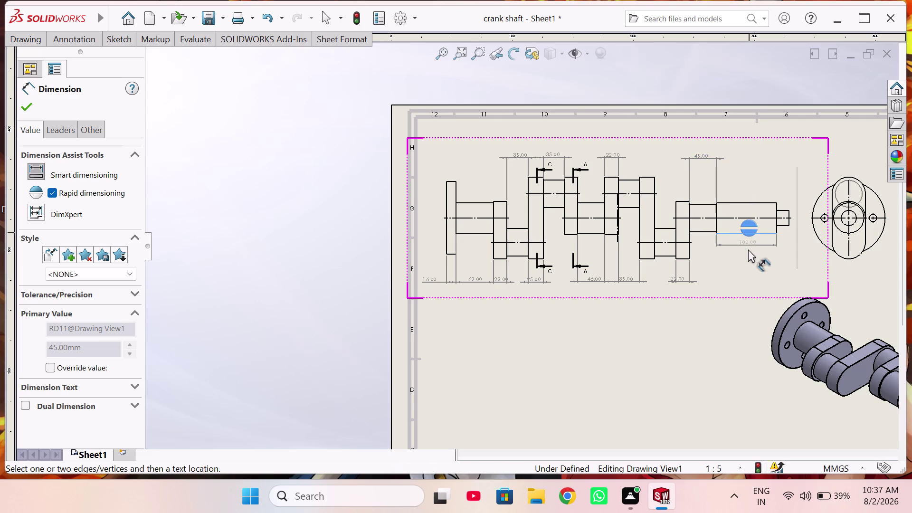
scroll(down, 3)
scroll(down, 3)
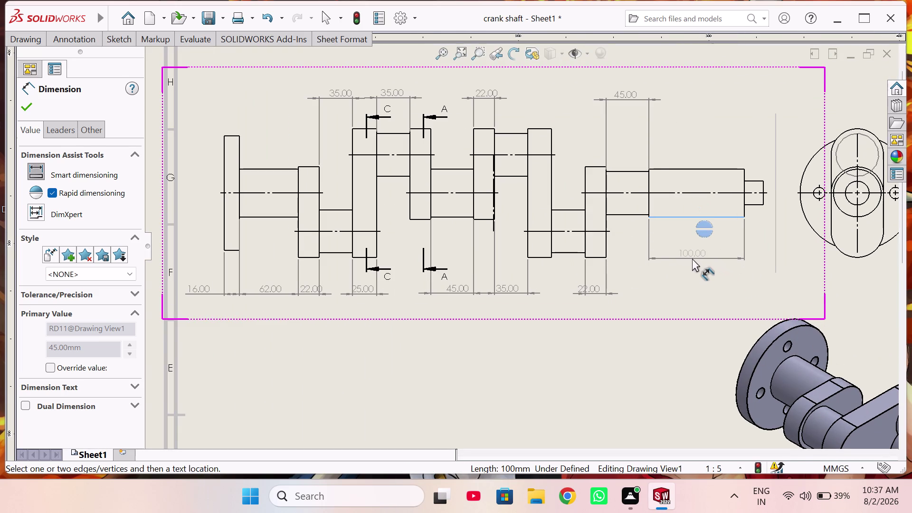
click(692, 258)
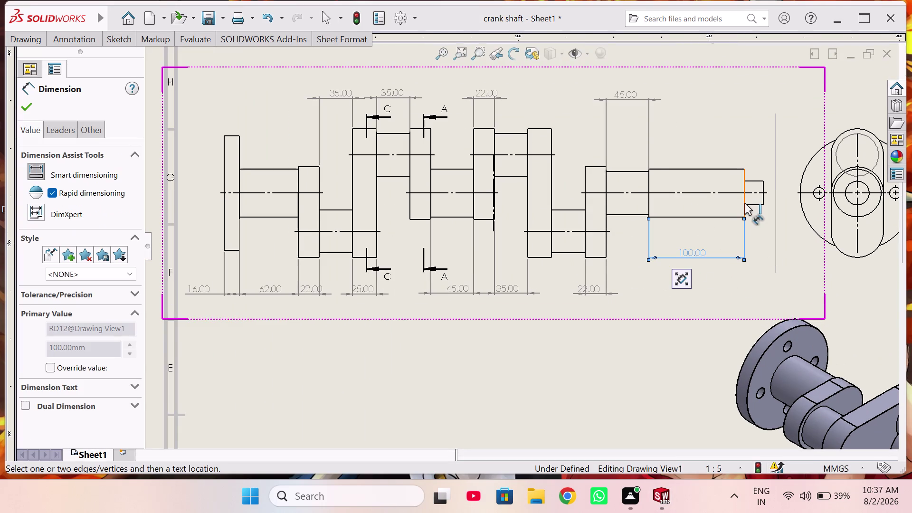
click(751, 207)
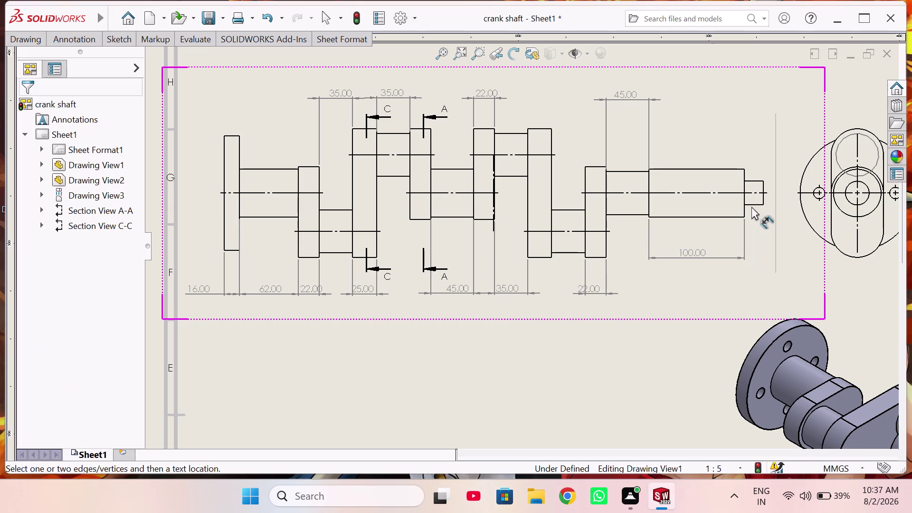
click(753, 204)
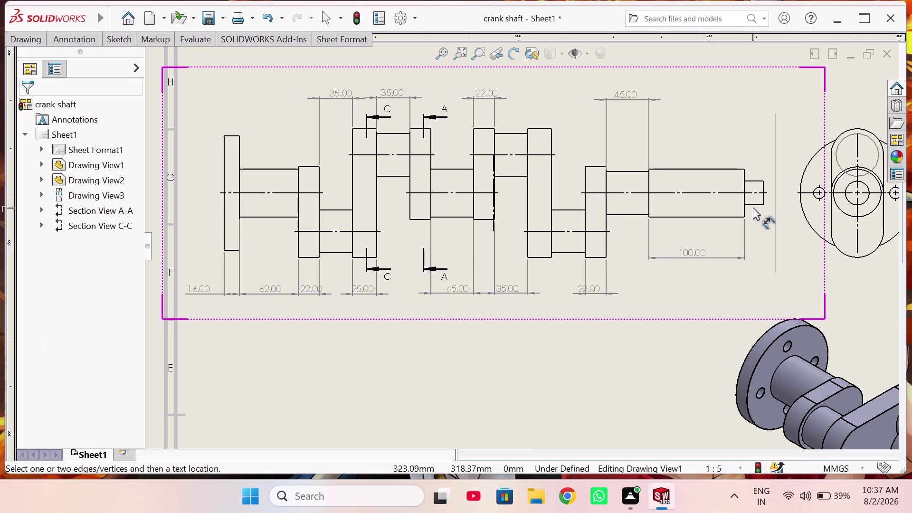
click(753, 206)
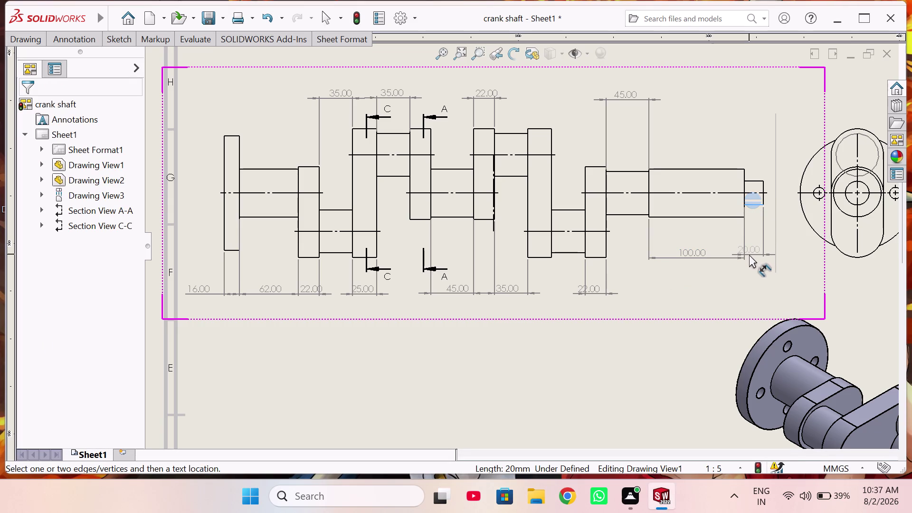
click(783, 258)
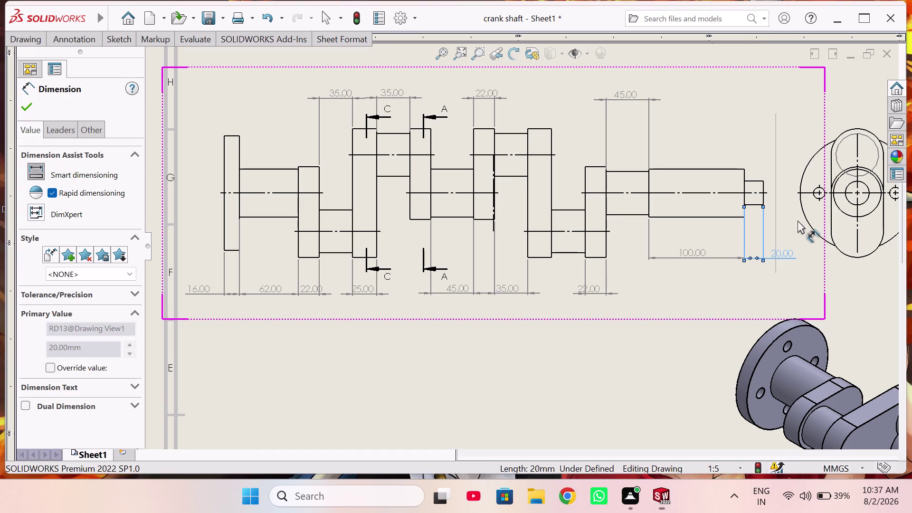
Dimension the end journal with a Ø25 diameter.
click(764, 200)
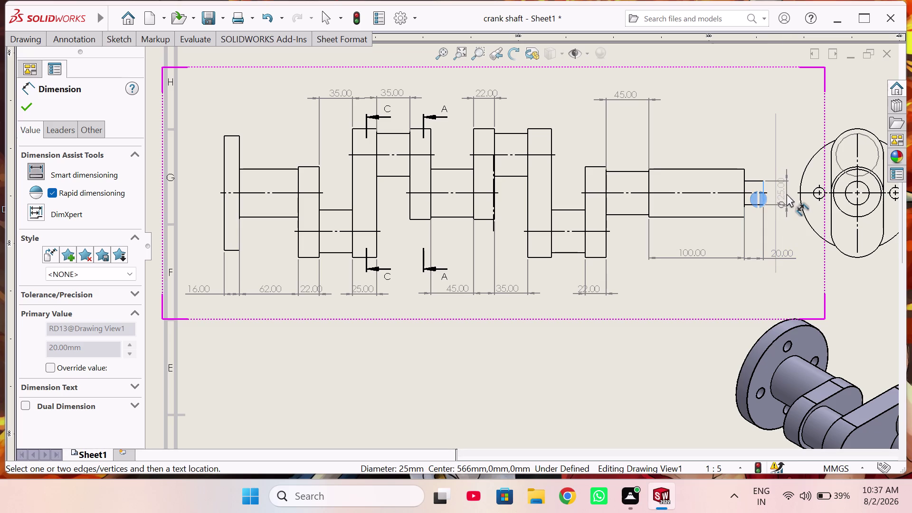
click(787, 194)
click(740, 133)
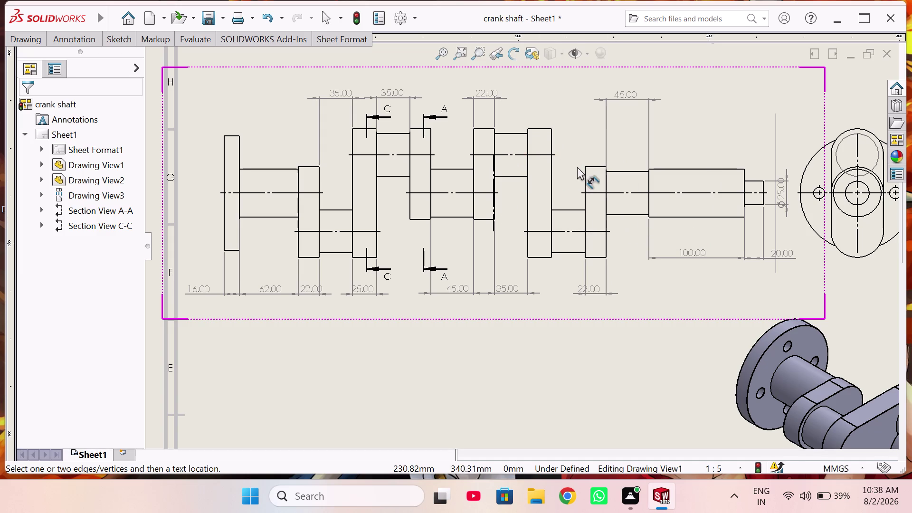
Add a 40 mm vertical crank offset dimension beside the web.
click(577, 231)
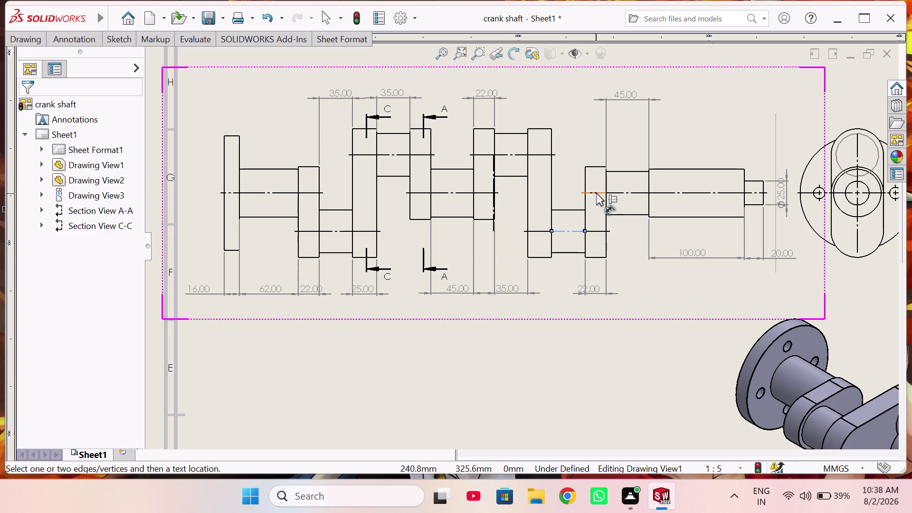
click(597, 192)
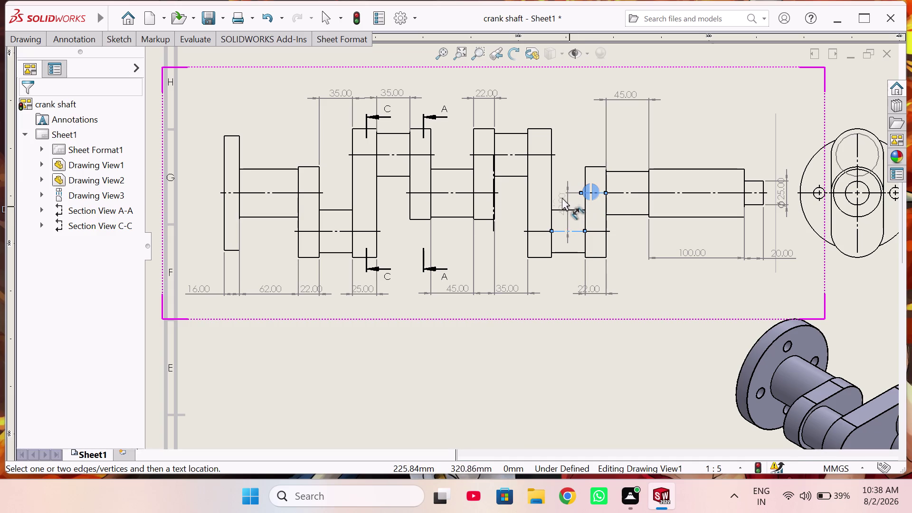
click(570, 151)
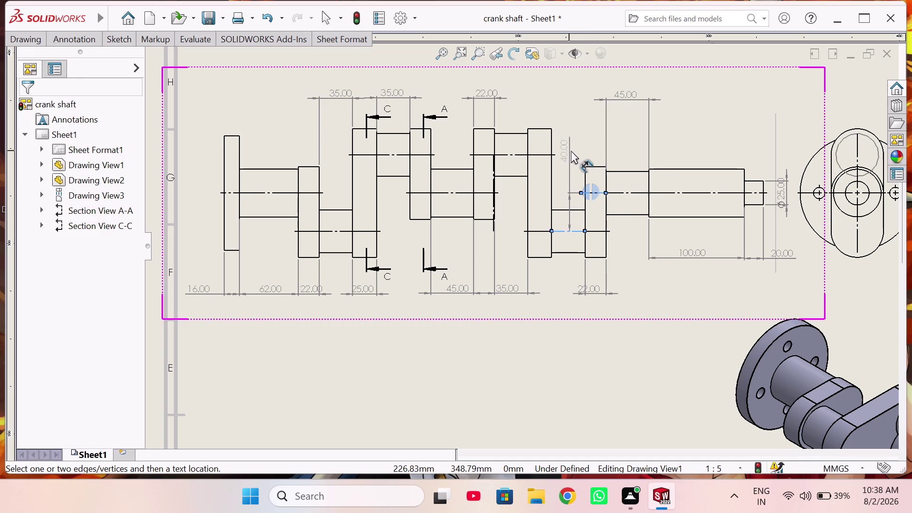
click(590, 153)
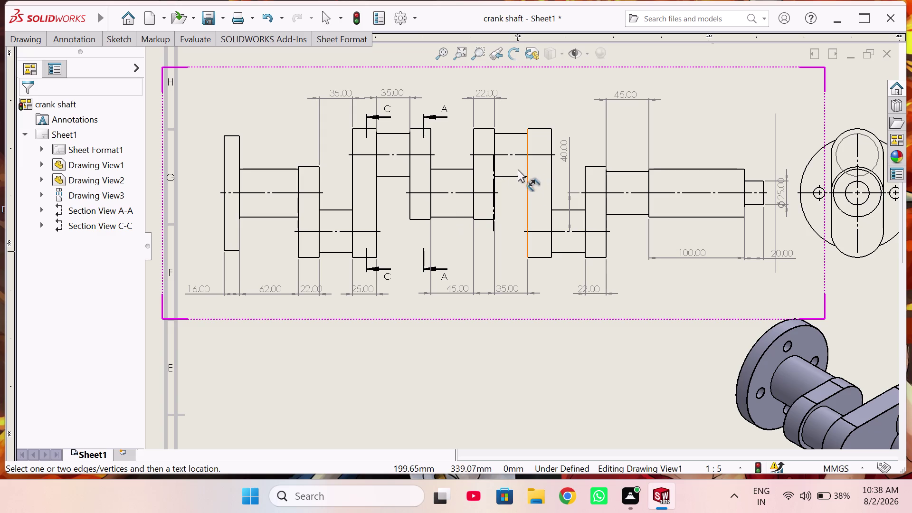
scroll(up, 3)
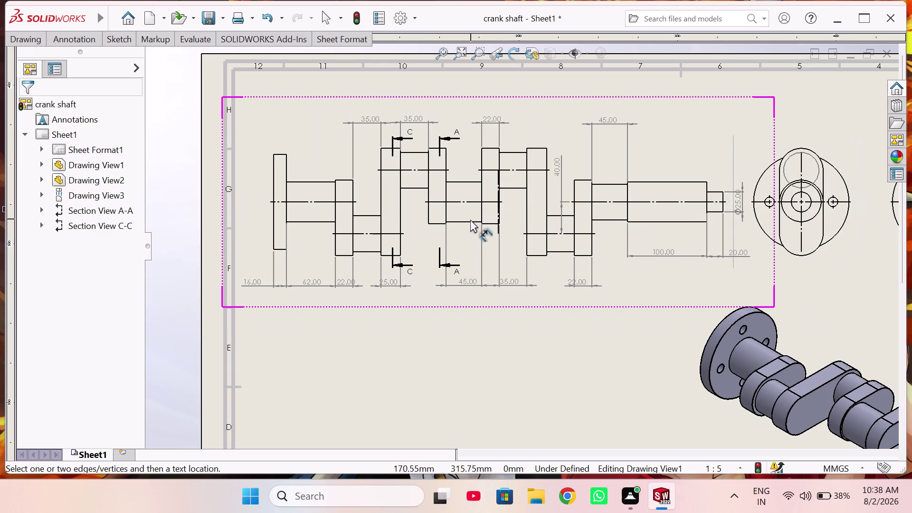
Dimension the middle journal with a Ø50 diameter.
click(462, 222)
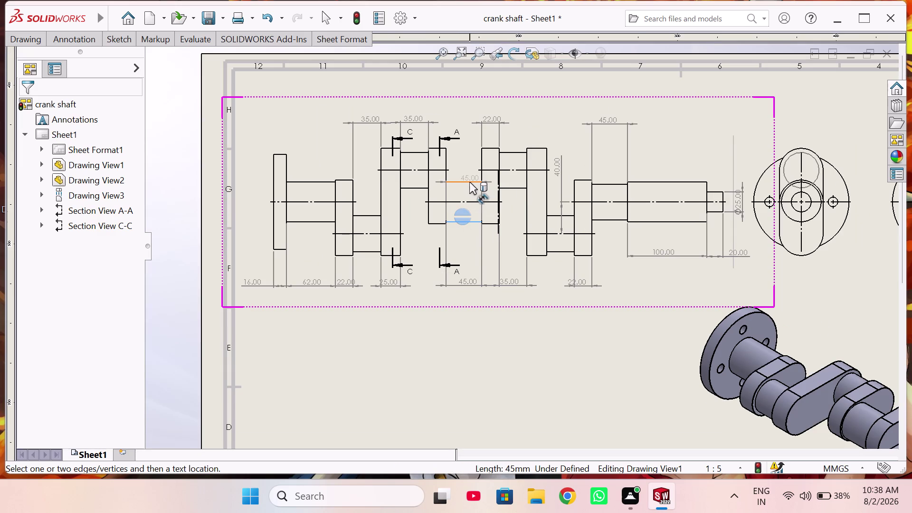
click(469, 182)
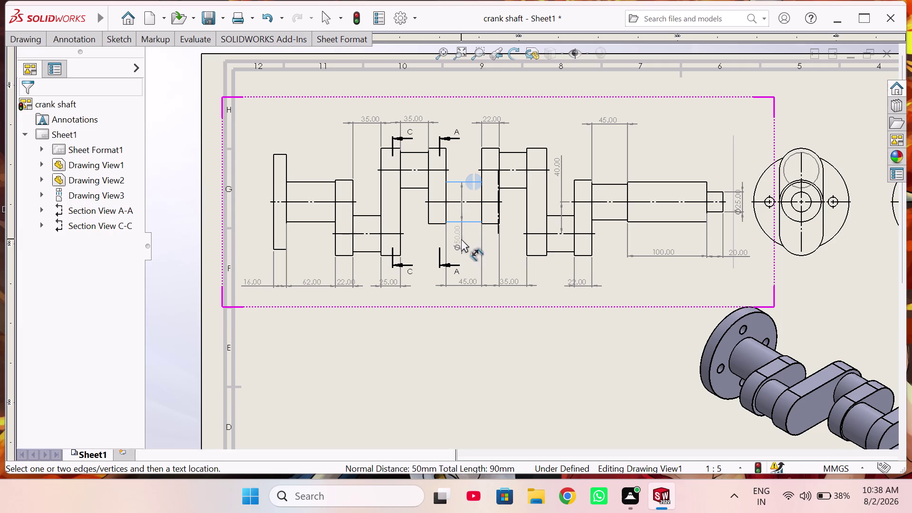
click(465, 159)
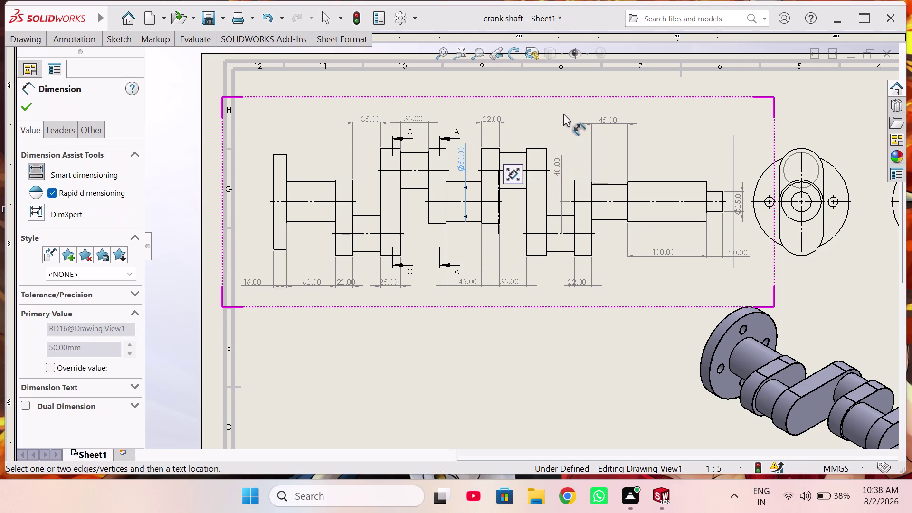
click(564, 115)
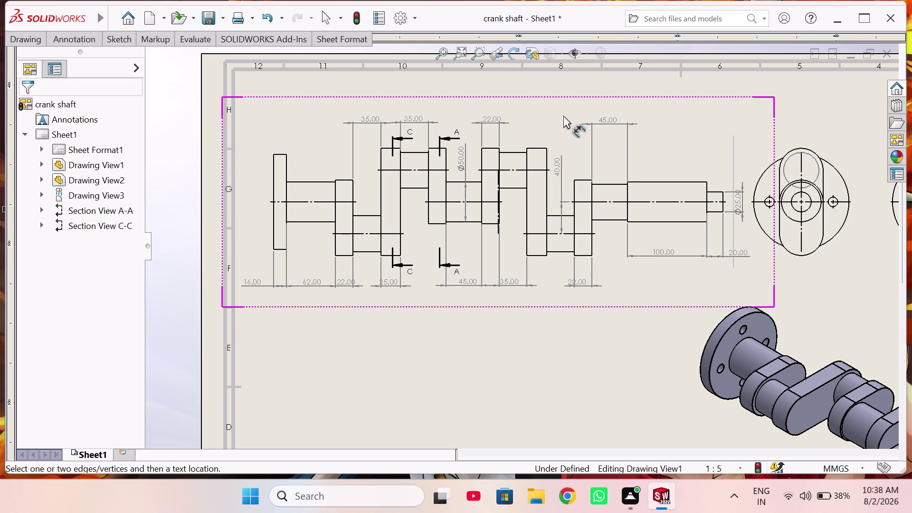
Add a Ø45 diameter on the next journal and Ø50 on the long end section.
click(513, 186)
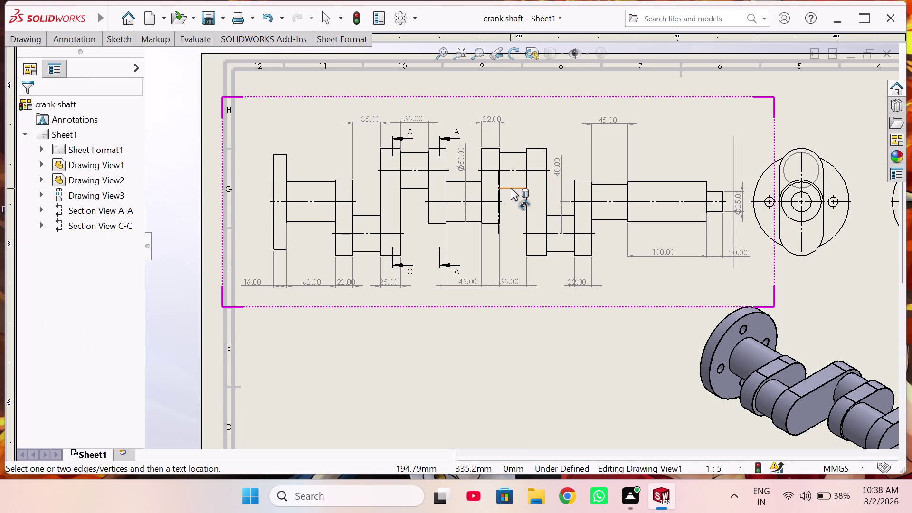
click(511, 188)
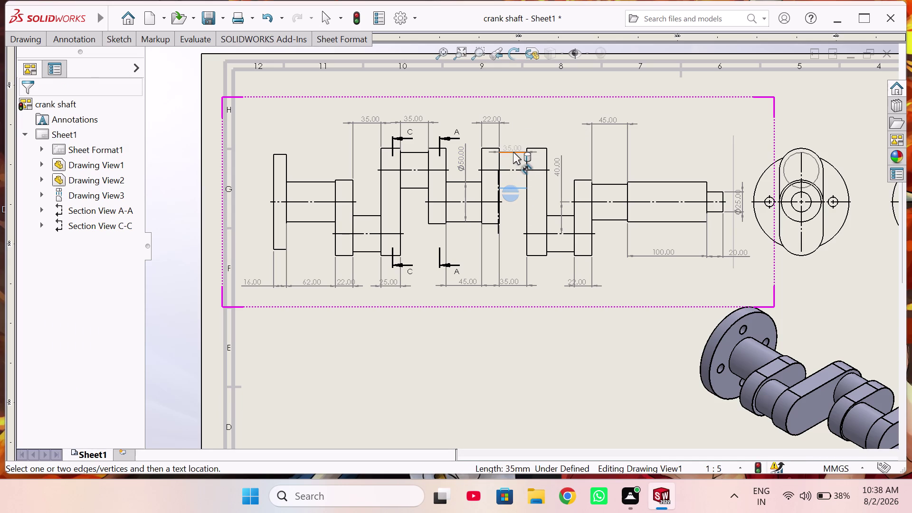
click(513, 152)
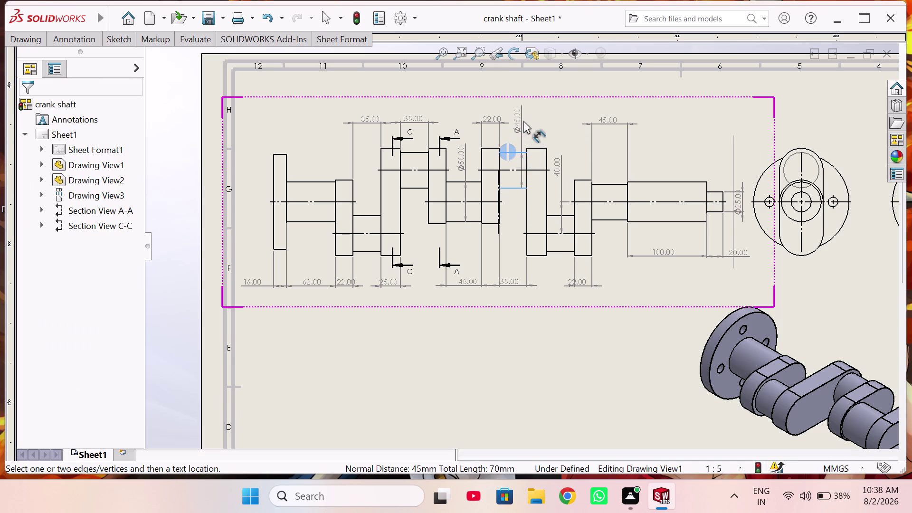
click(524, 120)
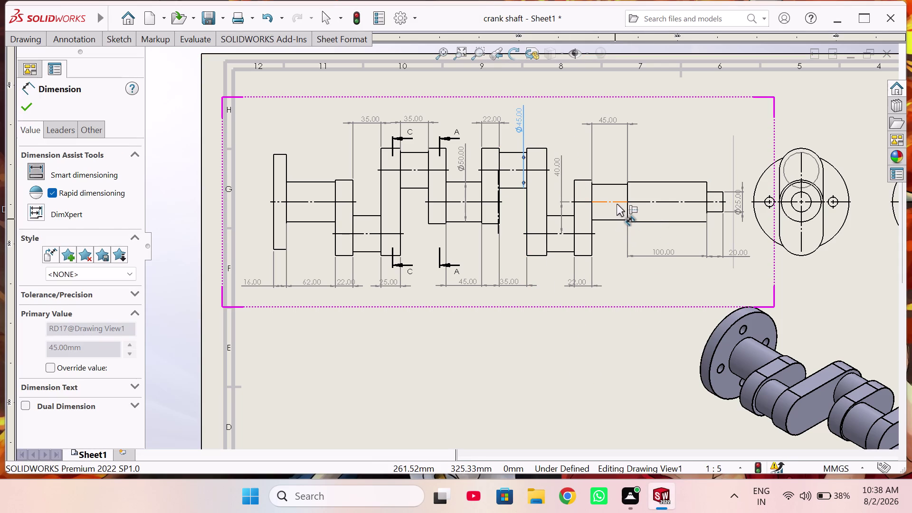
click(680, 182)
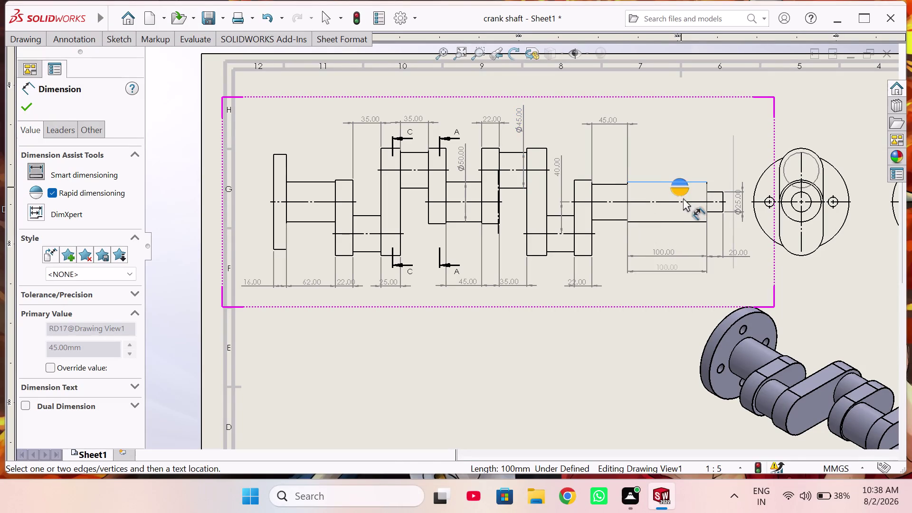
click(686, 222)
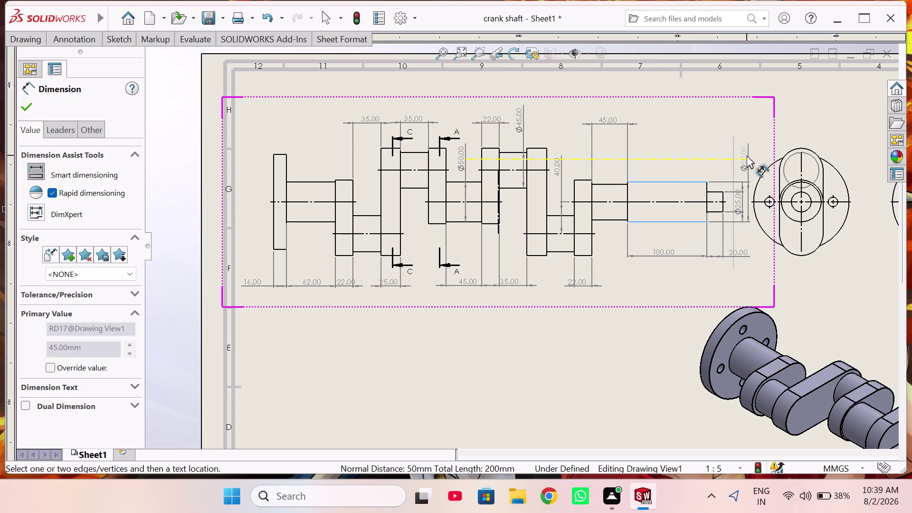
click(748, 155)
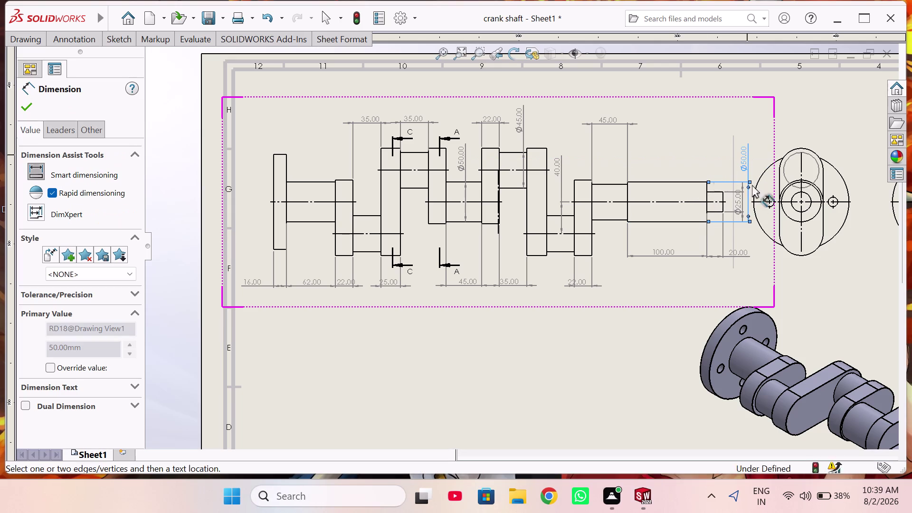
scroll(up, 3)
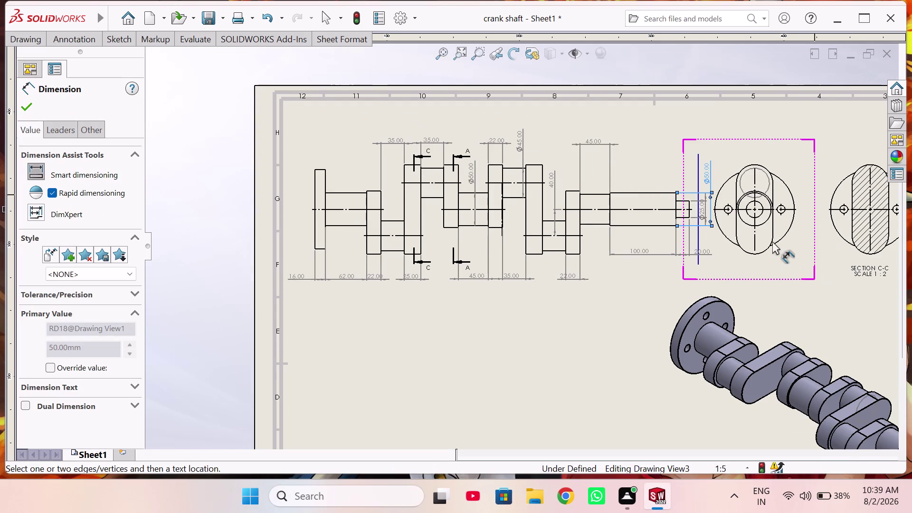
Zoom into the end view and dimension the small hole as Ø12.
scroll(down, 3)
scroll(down, 3)
scroll(down, 3)
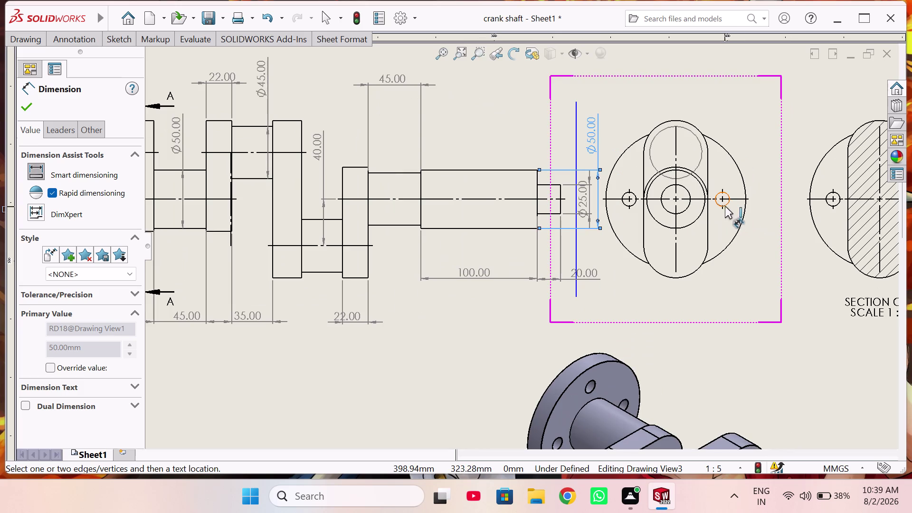
click(728, 204)
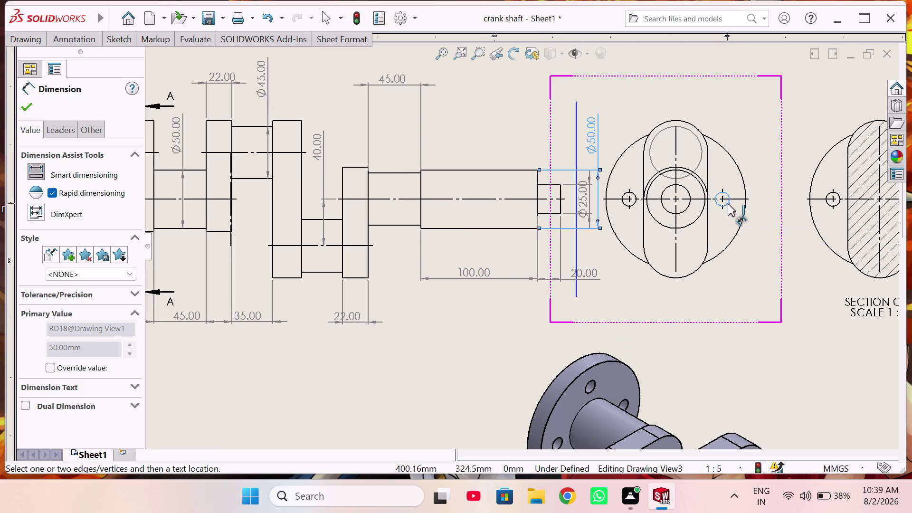
click(758, 147)
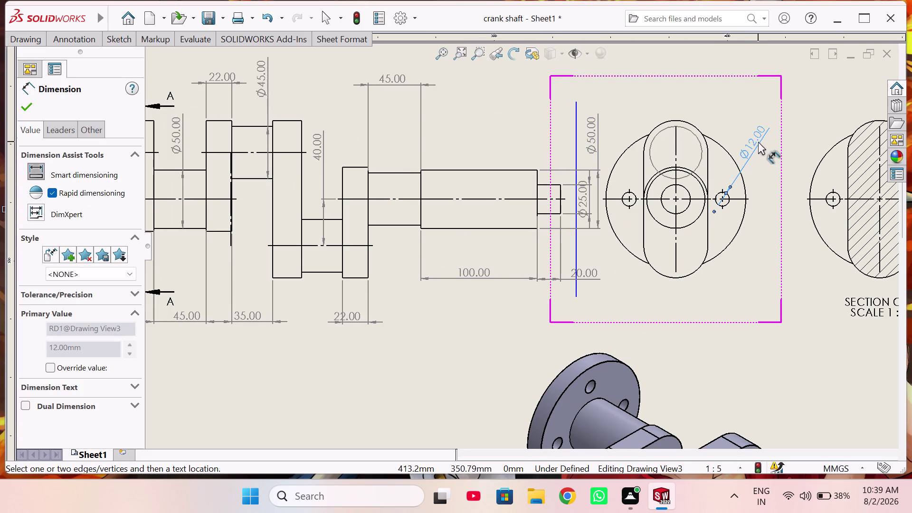
double_click(757, 137)
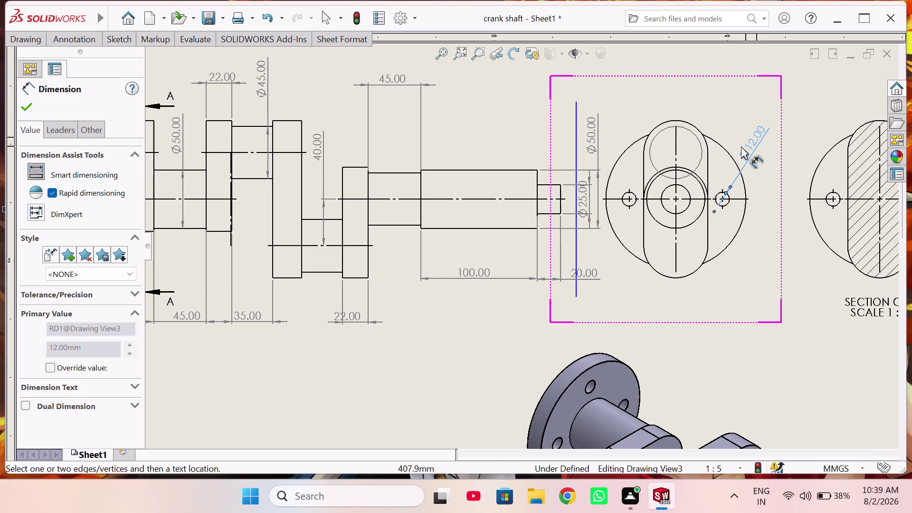
Add Ø50 and Ø25 diameters to the centre circles and R27.50 to the lower arc.
click(701, 185)
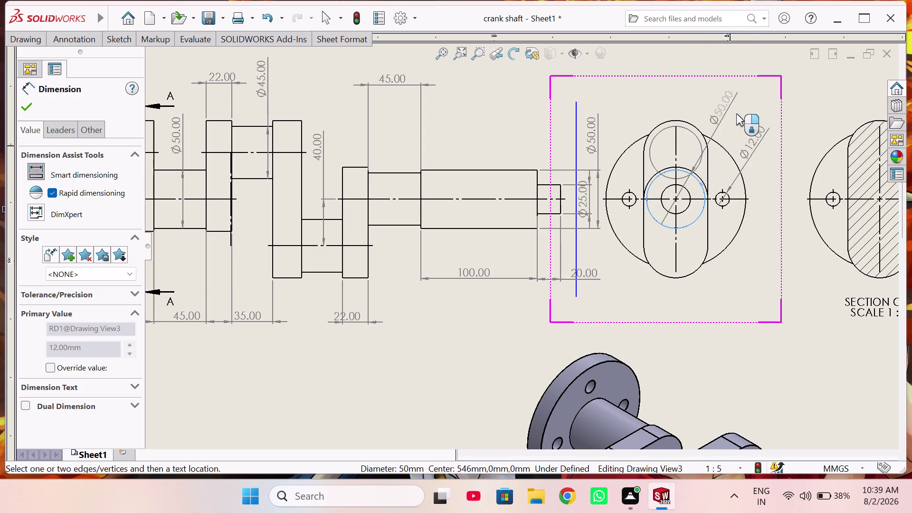
click(744, 110)
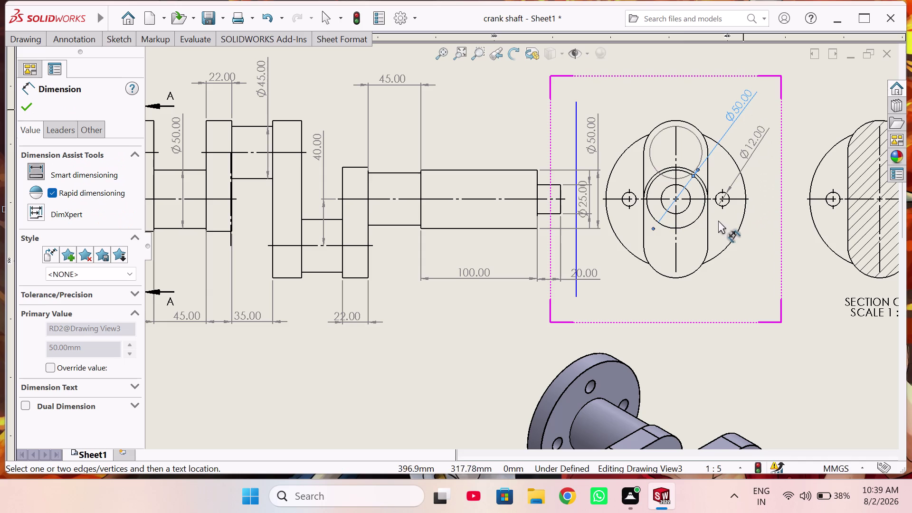
click(687, 206)
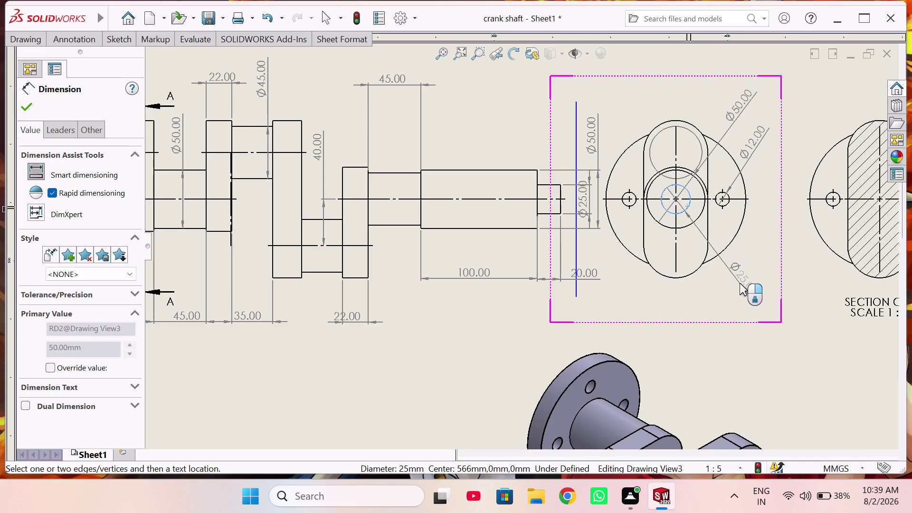
click(740, 285)
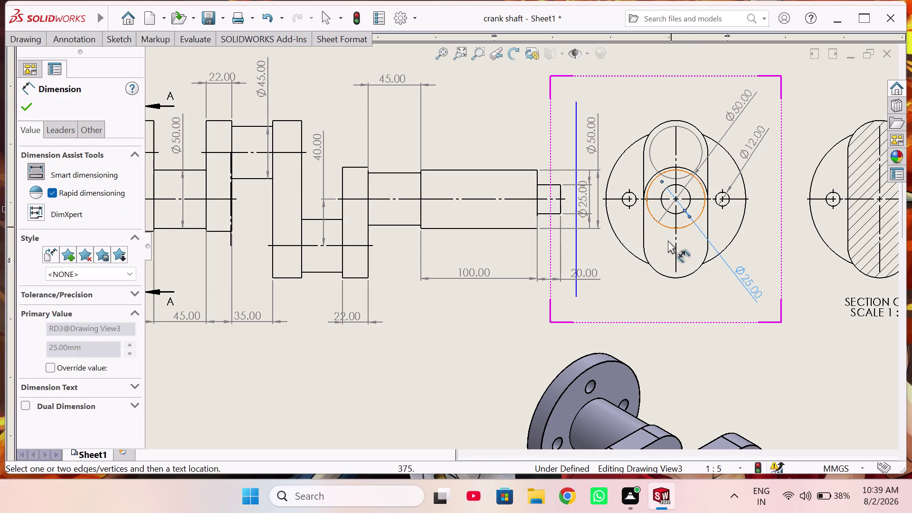
click(661, 275)
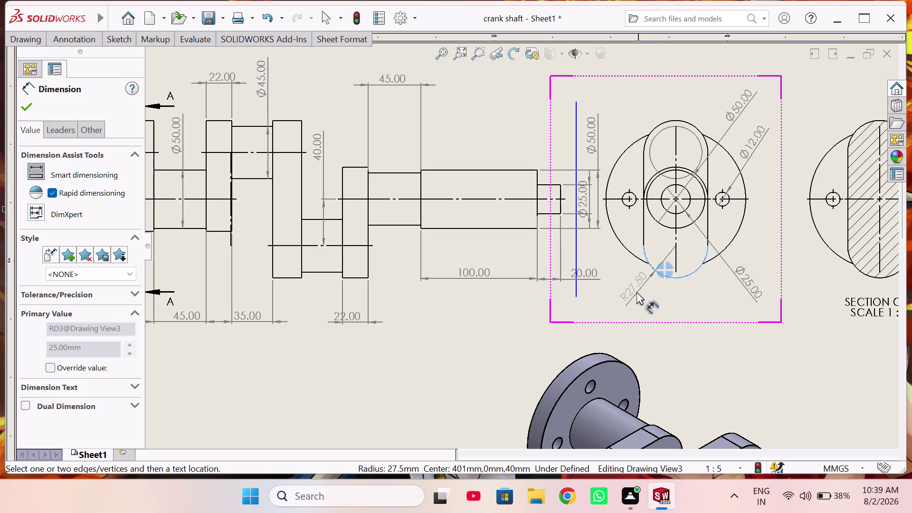
click(630, 292)
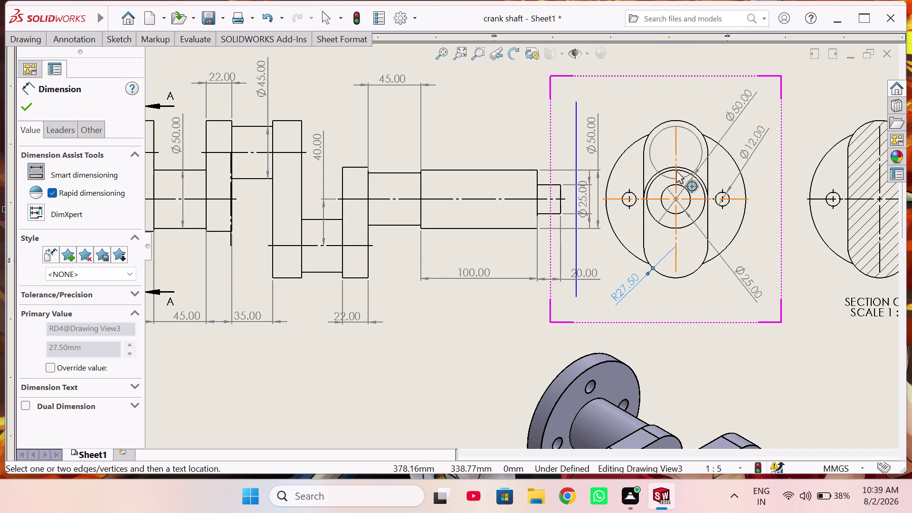
scroll(up, 3)
Place an R27.50 radius above-right of Section C-C's rounded crank web end.
scroll(up, 3)
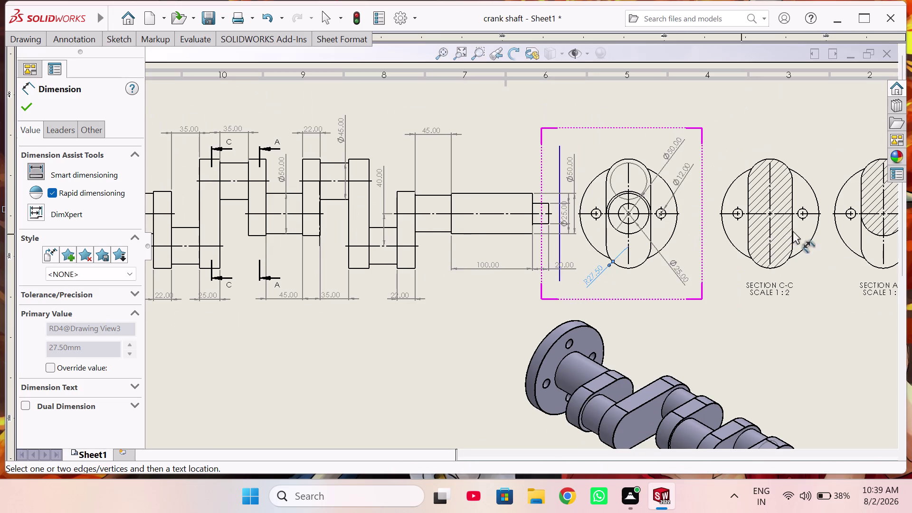
scroll(up, 3)
scroll(down, 3)
scroll(down, 3)
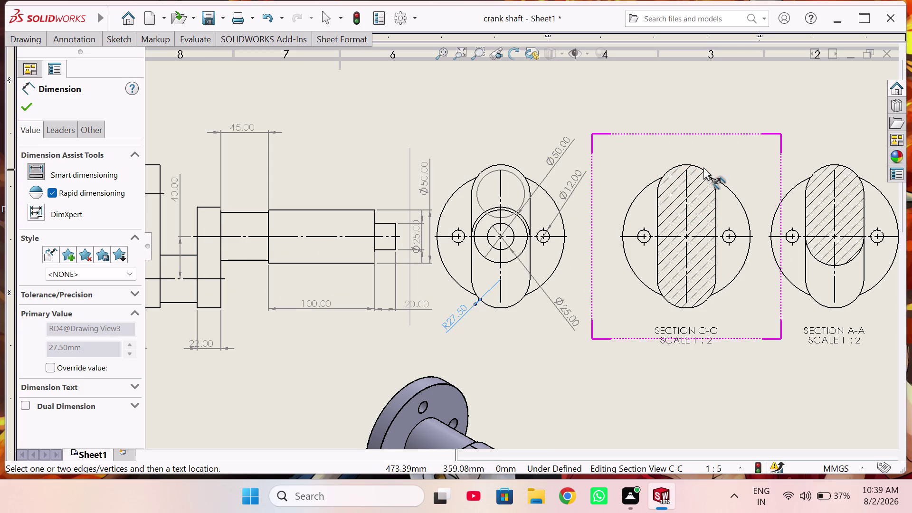
click(703, 170)
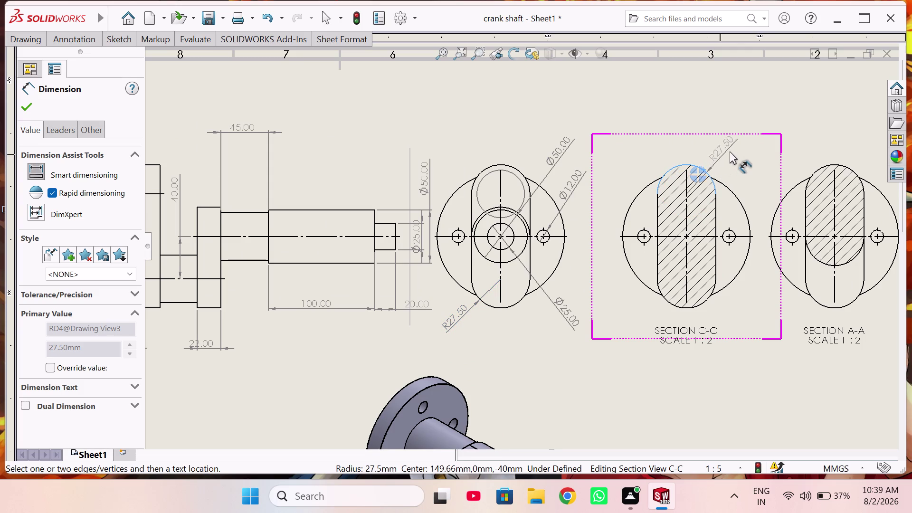
click(740, 156)
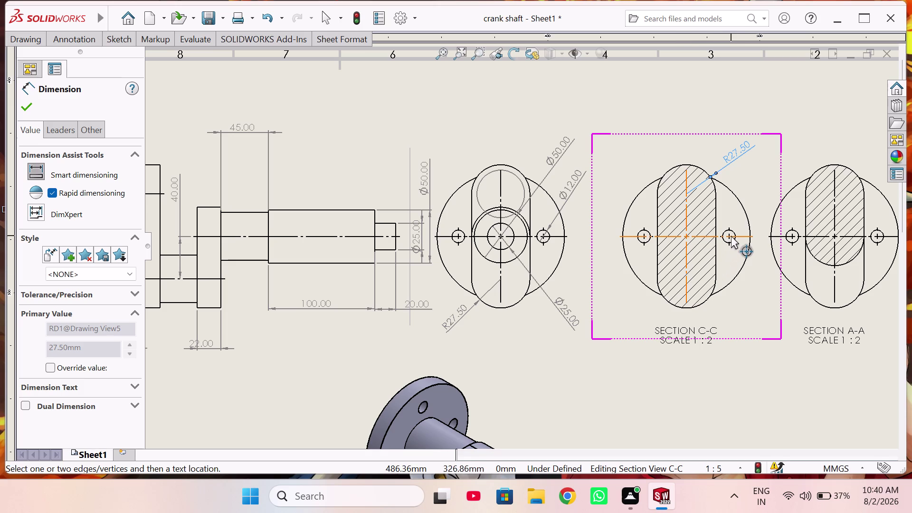
click(544, 237)
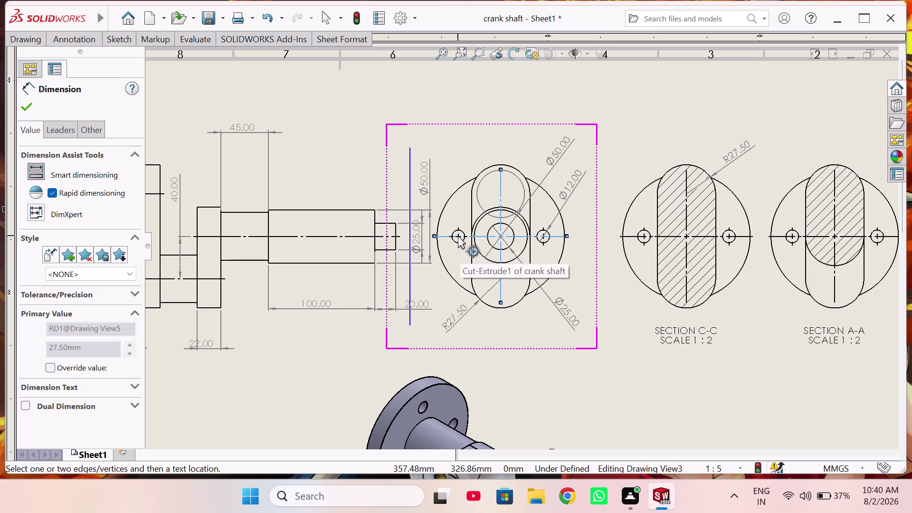
Exit radius dimensioning and switch to Vertical Dimension from the Smart Dimension dropdown.
scroll(down, 3)
scroll(down, 3)
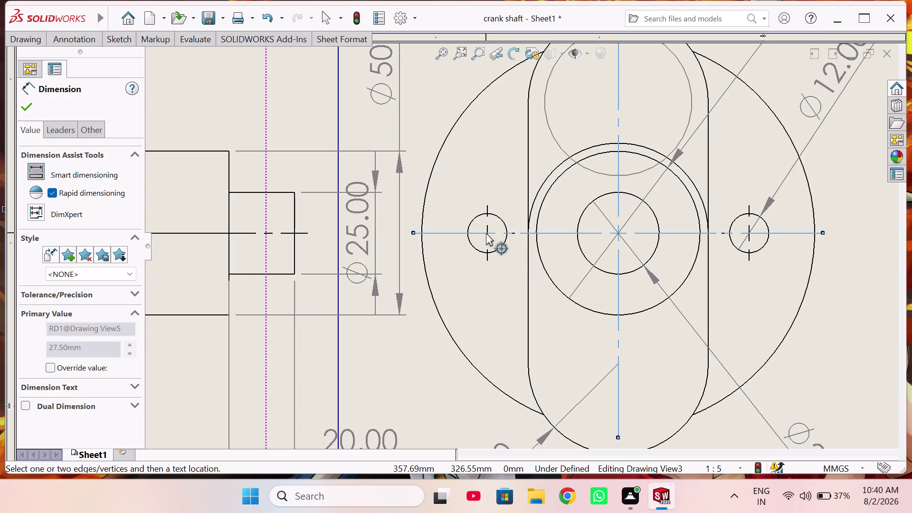
click(487, 233)
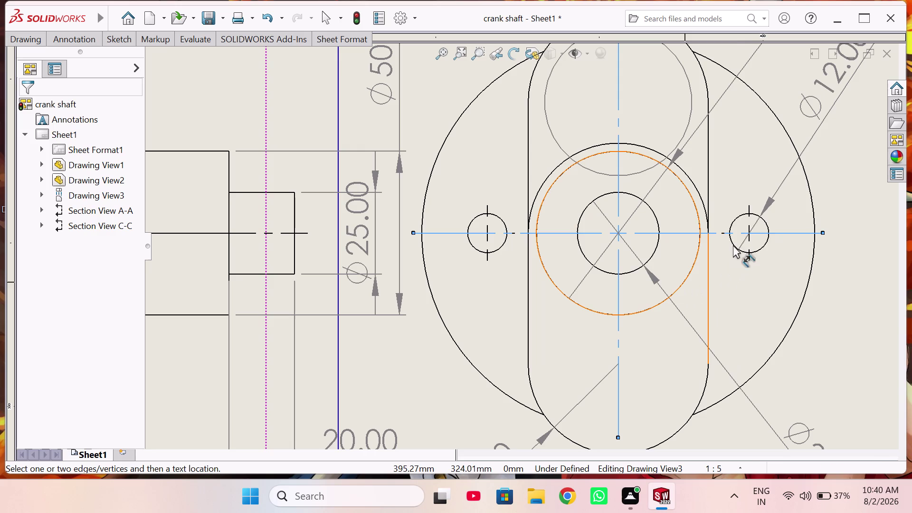
key(Escape)
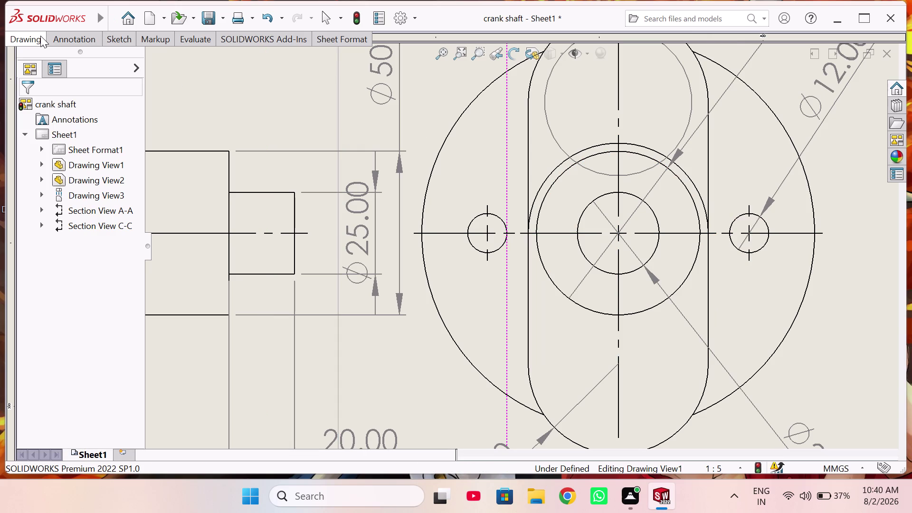
click(60, 41)
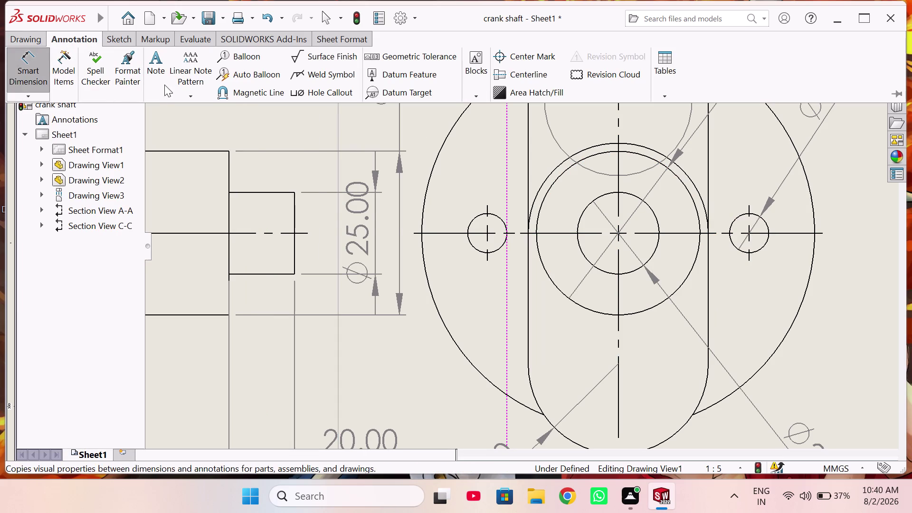
click(29, 97)
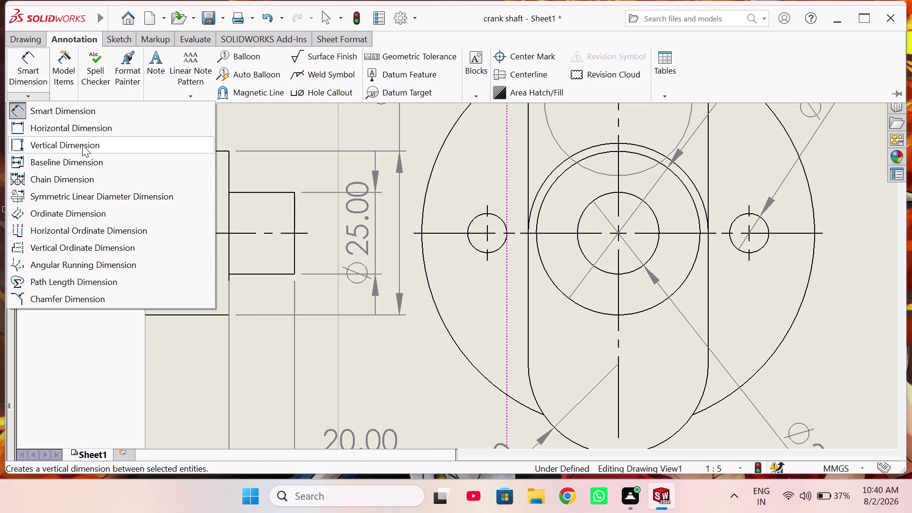
click(55, 337)
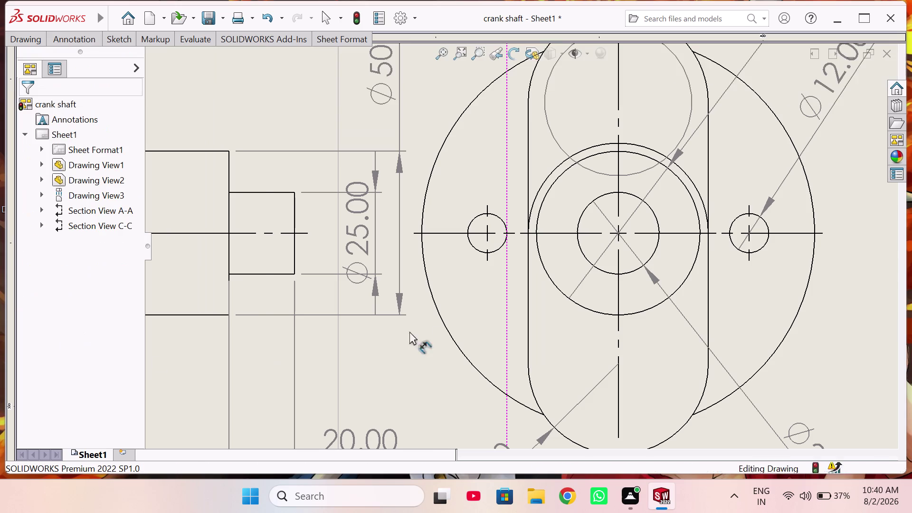
Add a 40.00 vertical dimension to Section A-A's slot and 80.00 to Section C-C's.
scroll(up, 3)
scroll(up, 3)
scroll(up, 3)
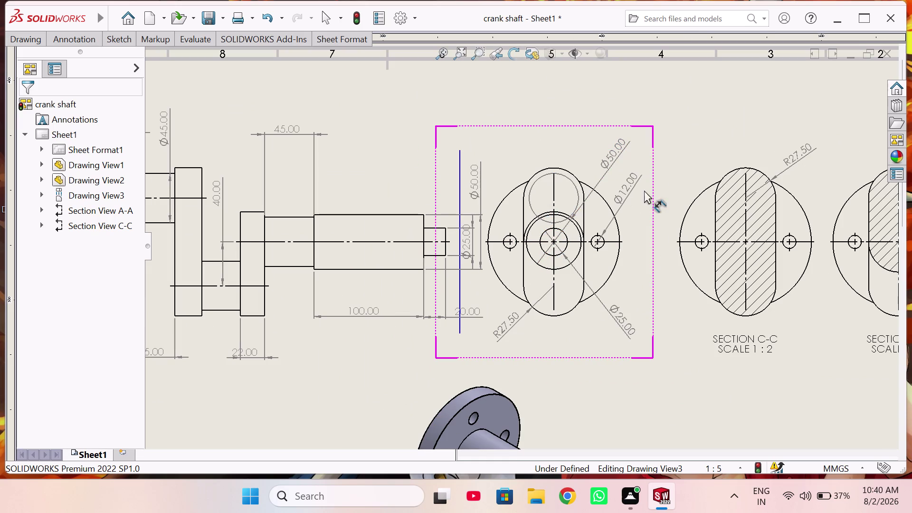
scroll(up, 3)
scroll(down, 3)
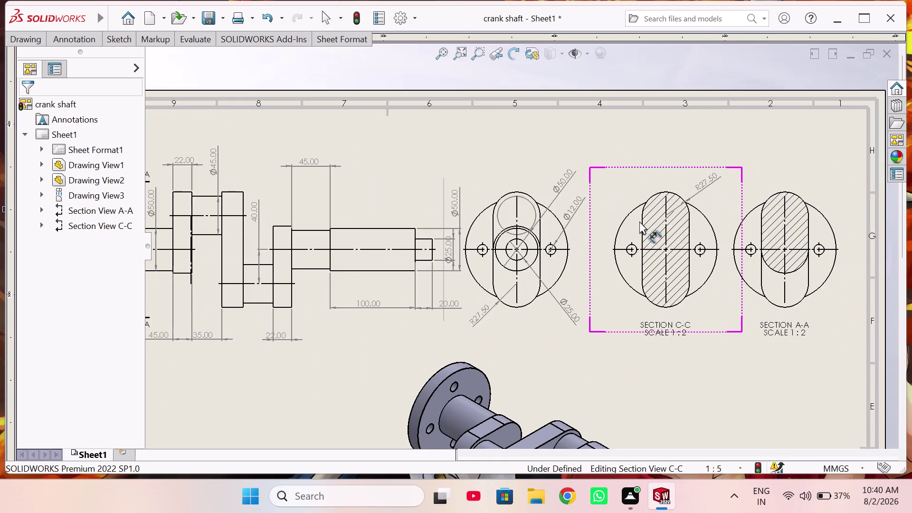
scroll(down, 3)
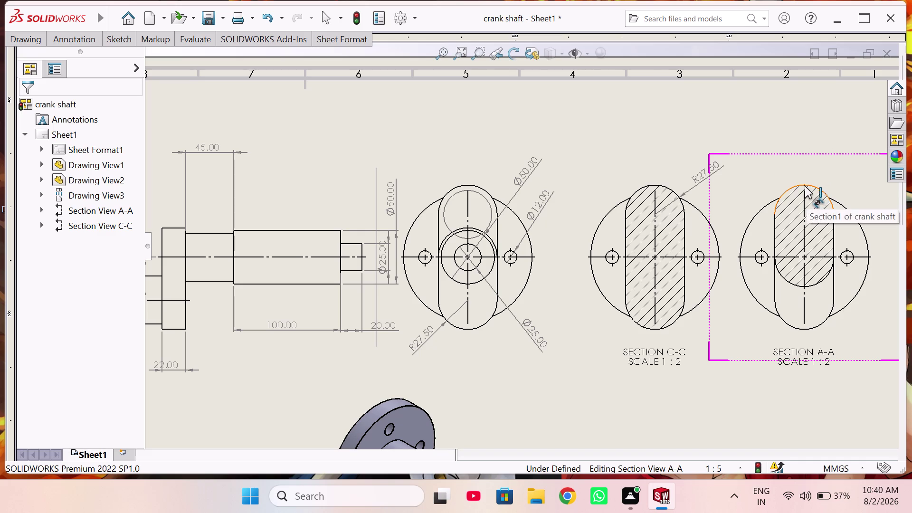
scroll(down, 3)
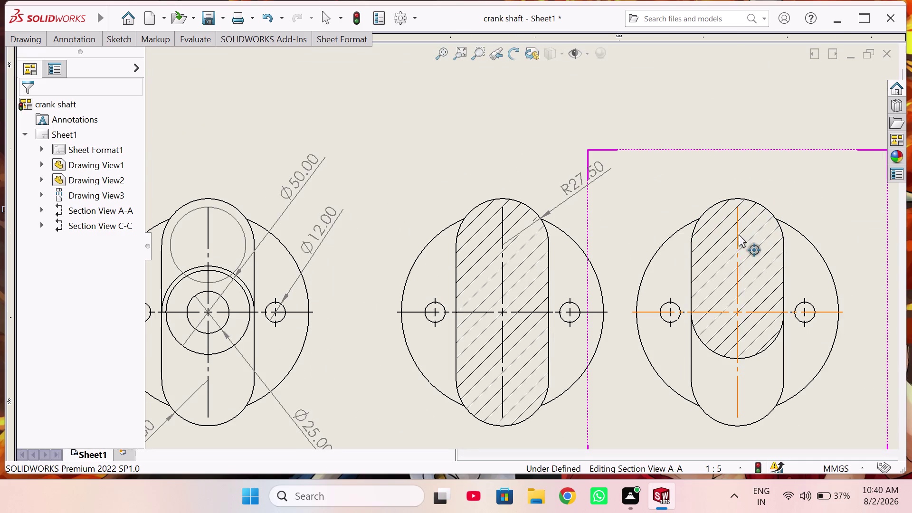
click(783, 267)
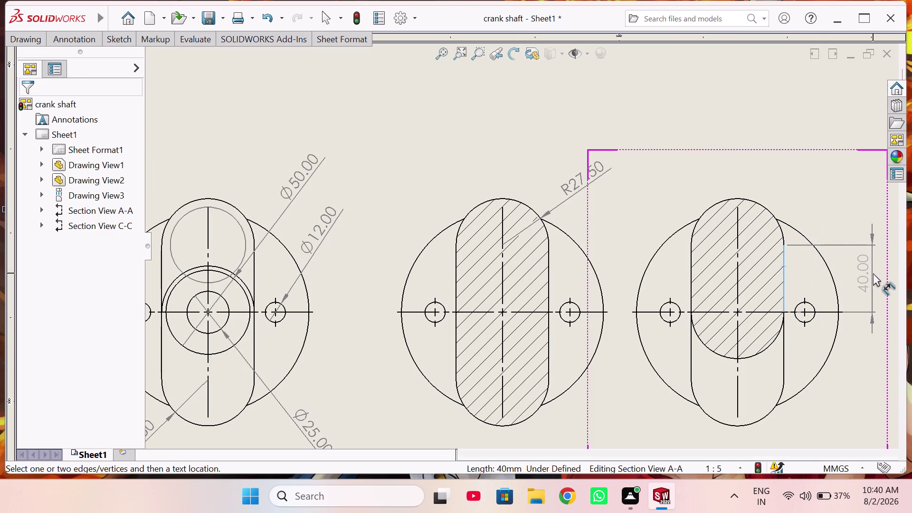
click(873, 273)
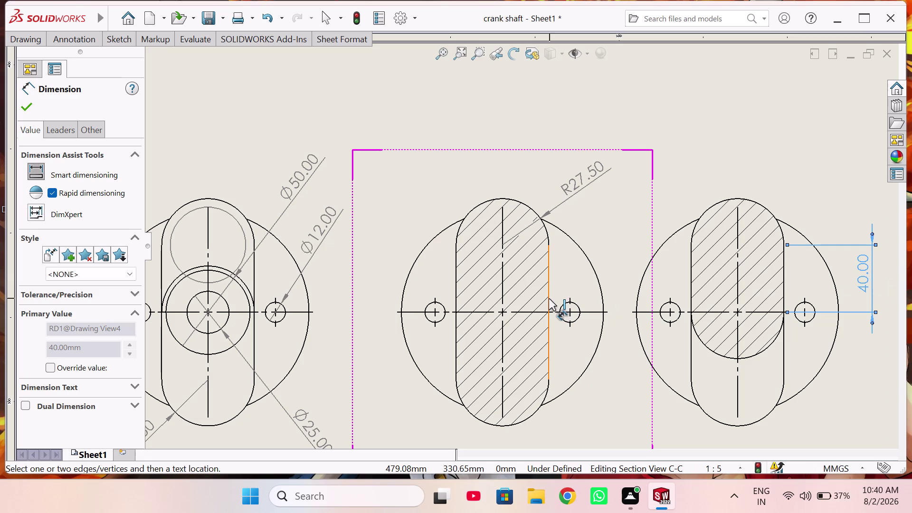
click(548, 298)
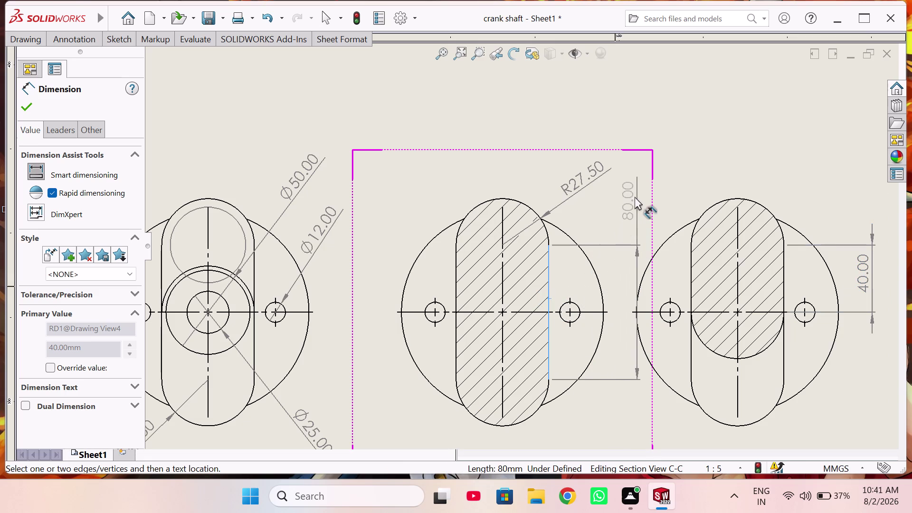
click(632, 197)
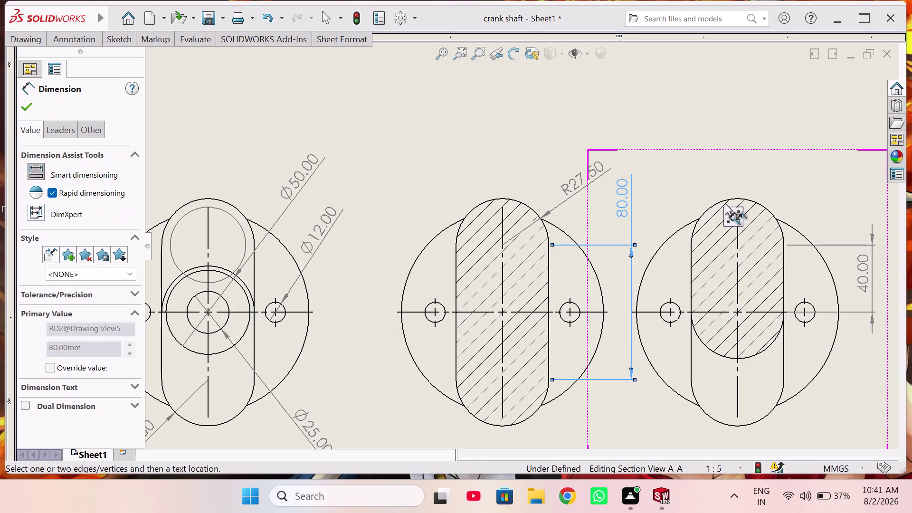
Dimension Section A-A's rounded top as R27.50 and its small hole as Ø12.00.
click(728, 199)
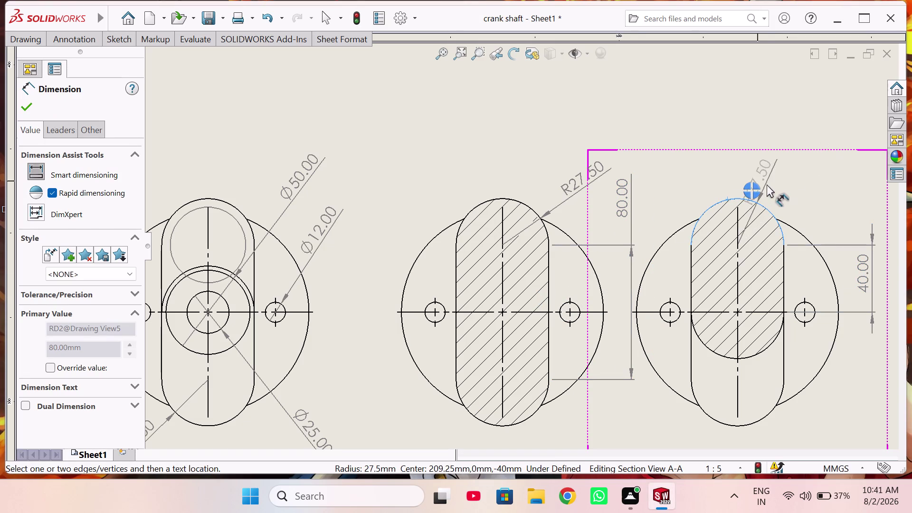
click(782, 168)
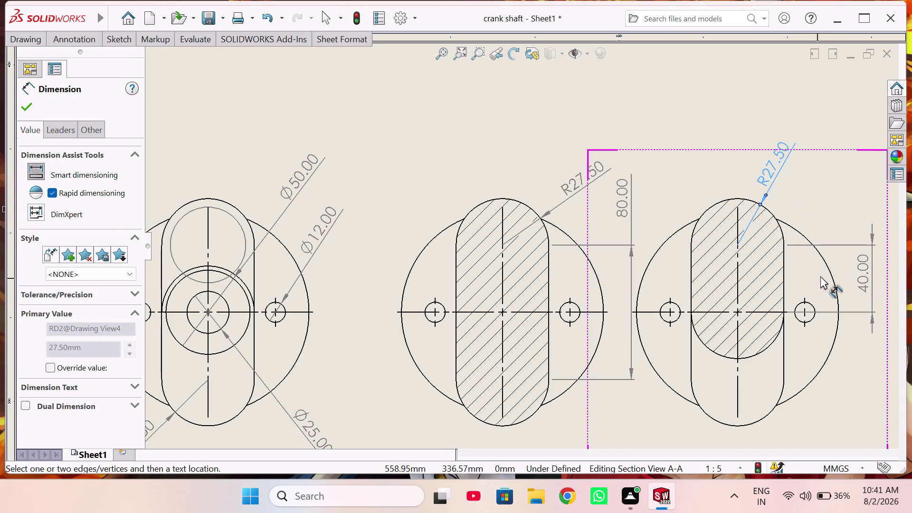
scroll(up, 3)
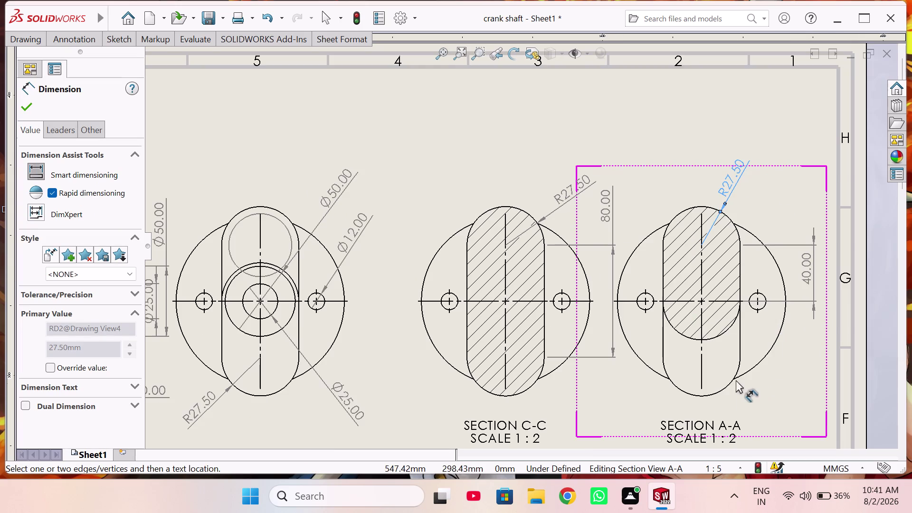
click(763, 307)
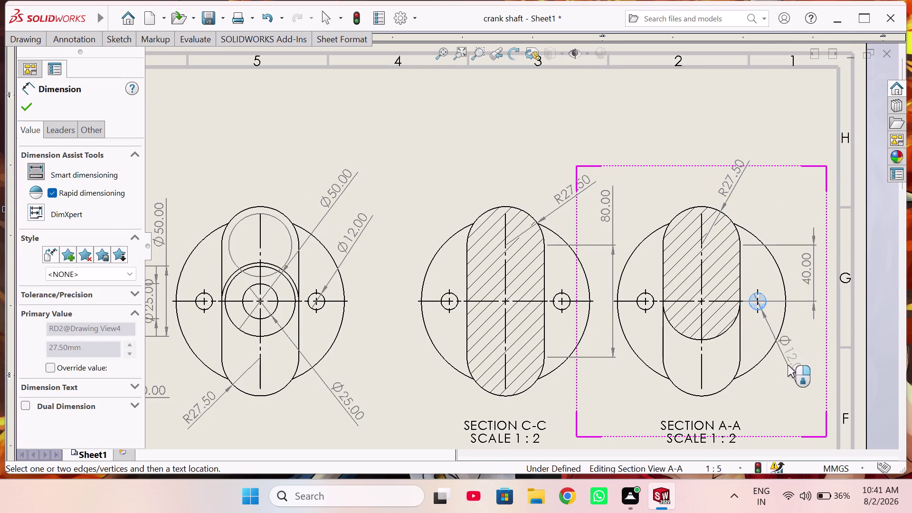
click(795, 383)
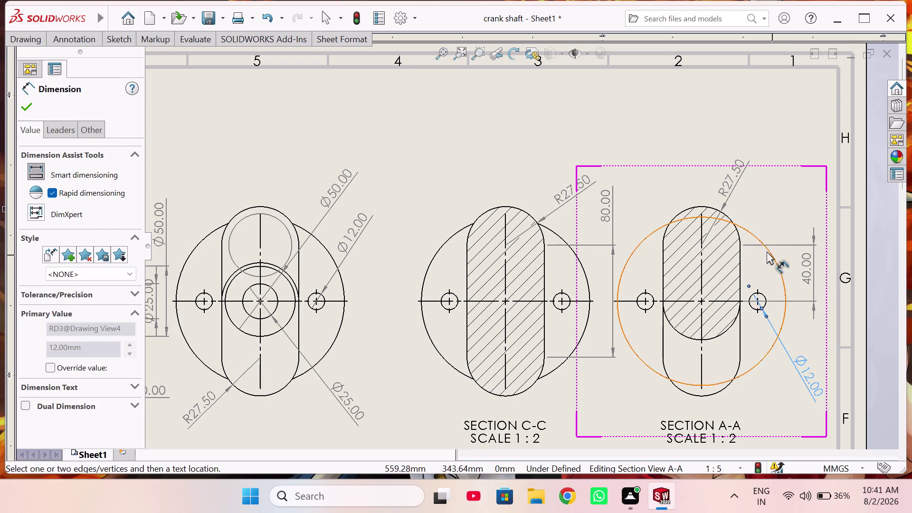
scroll(up, 3)
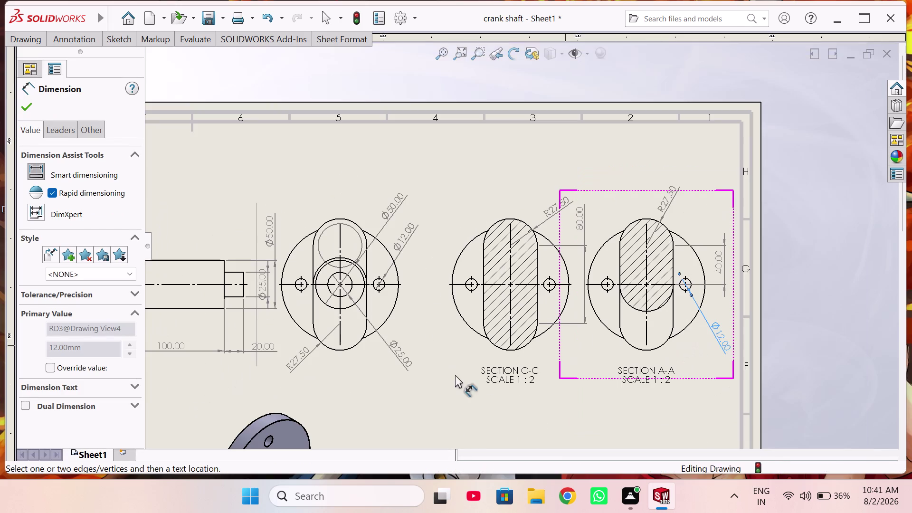
Zoom out and end dimensioning by choosing Select from the sheet's right-click menu.
scroll(up, 3)
scroll(up, 3)
scroll(up, 3)
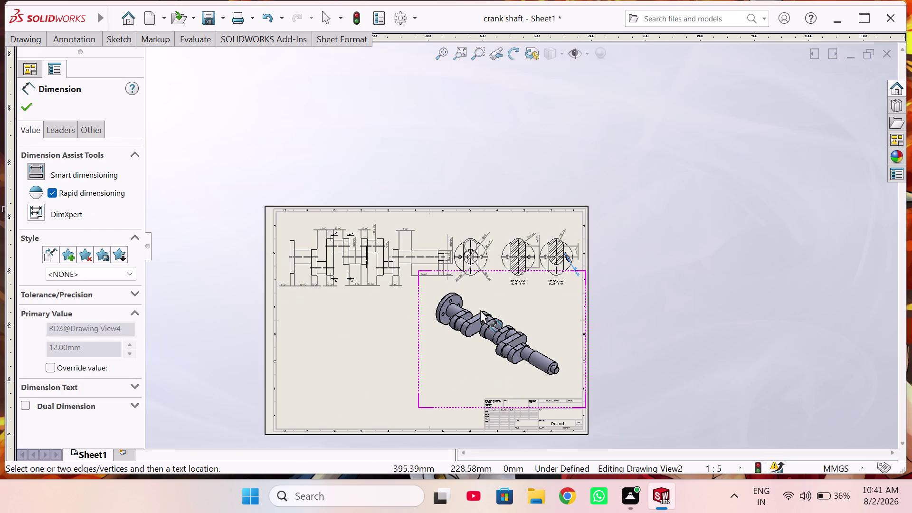
scroll(down, 3)
scroll(down, 3)
scroll(up, 3)
right_click(363, 315)
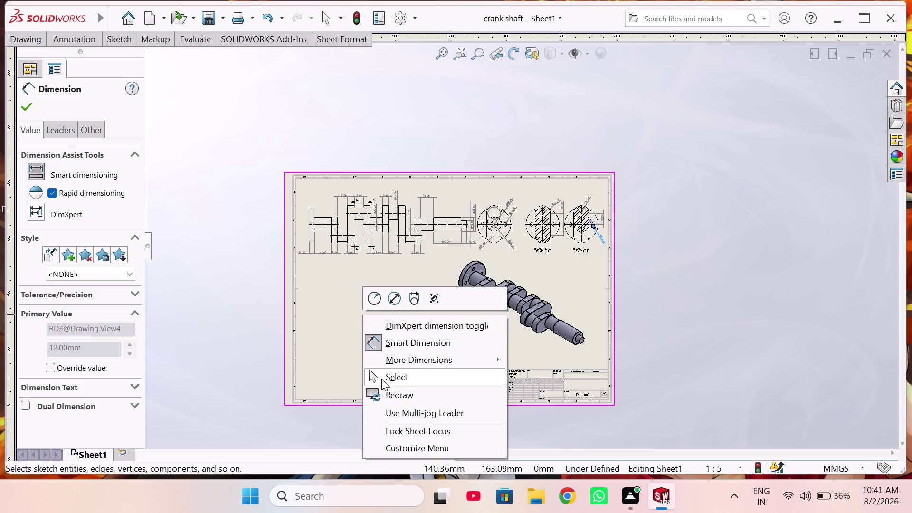
click(381, 378)
Start the Note tool on the sheet with a mouse gesture.
scroll(down, 3)
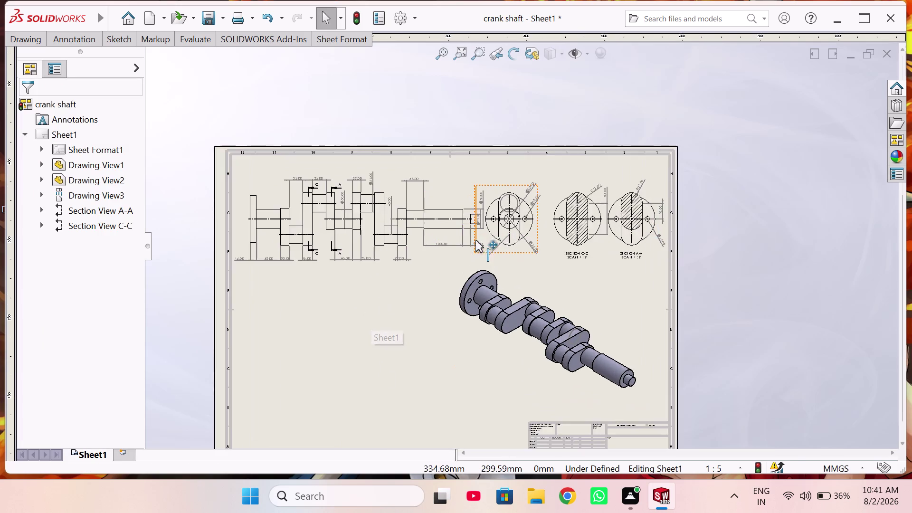
scroll(down, 3)
scroll(down, 3)
scroll(down, 3)
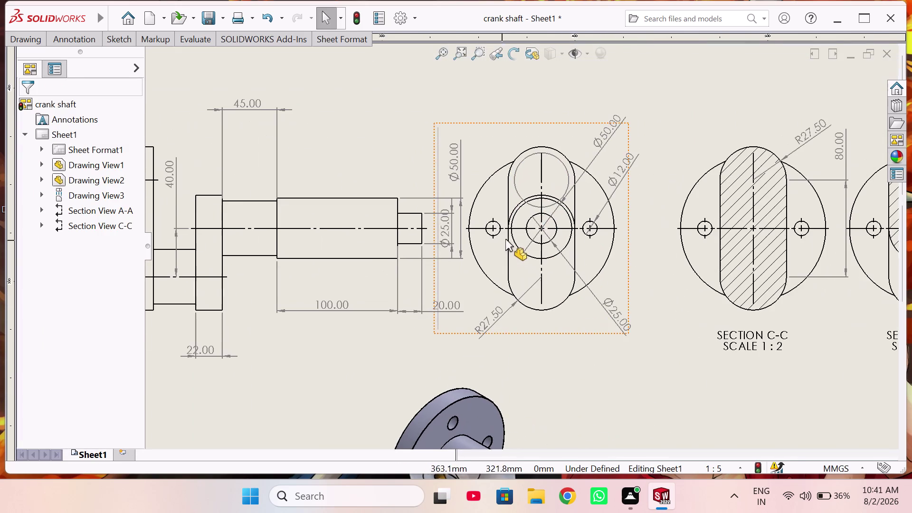
scroll(up, 3)
scroll(up, 3)
right_drag(375, 319, 371, 434)
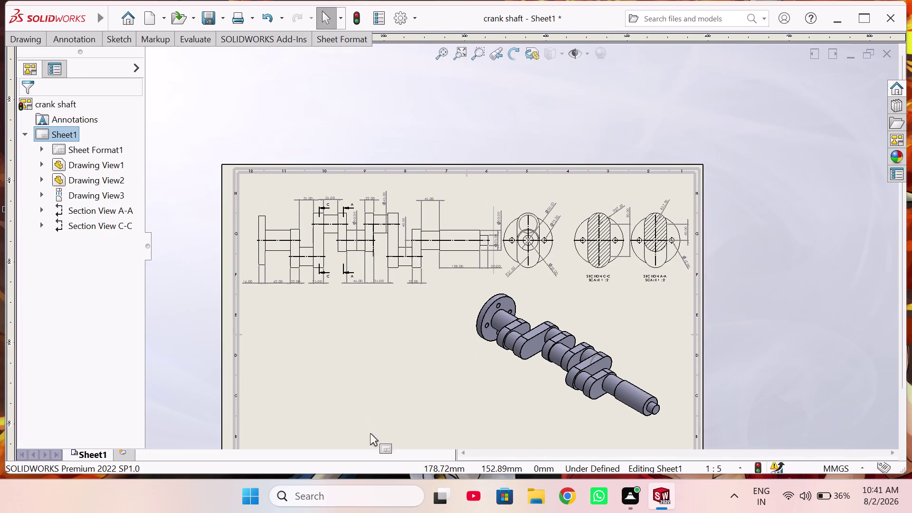
right_drag(370, 433, 372, 411)
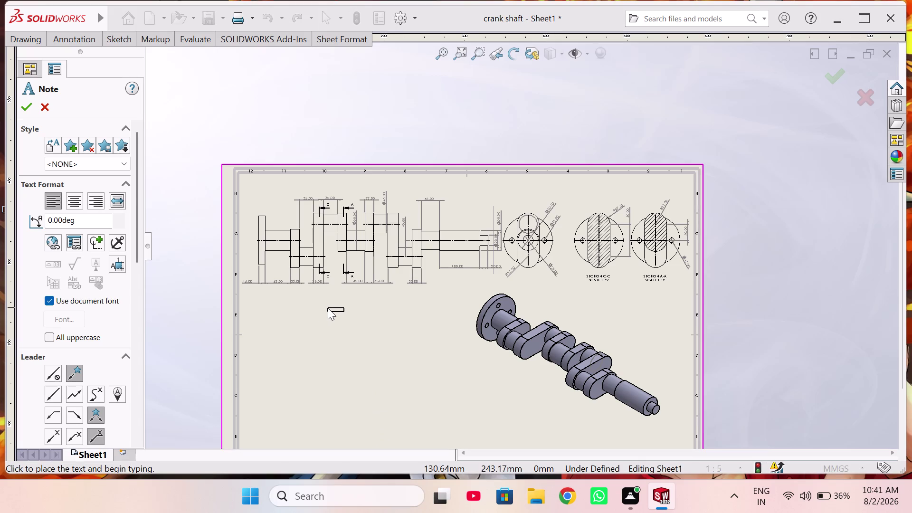
scroll(down, 3)
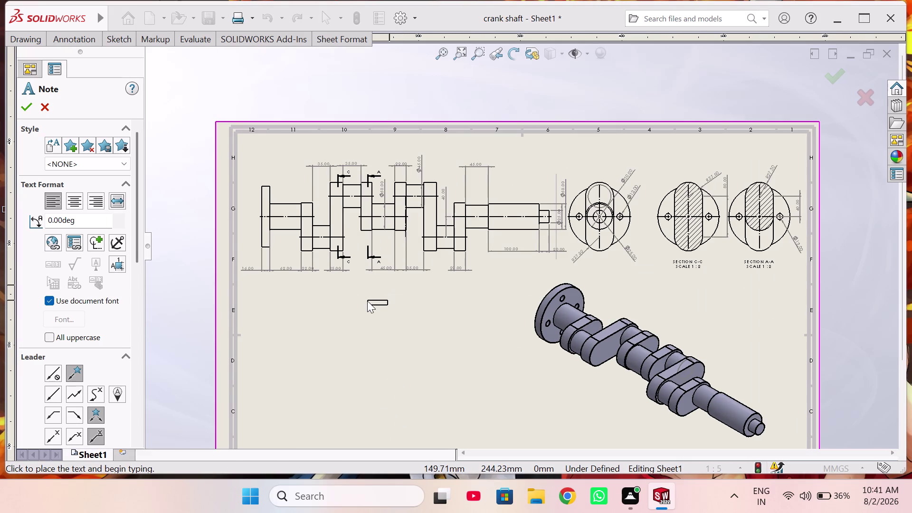
scroll(down, 3)
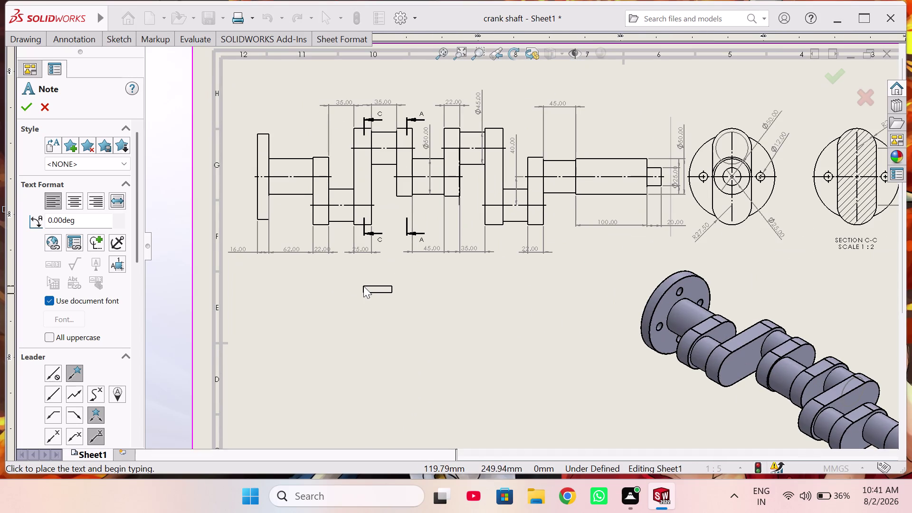
double_click(365, 285)
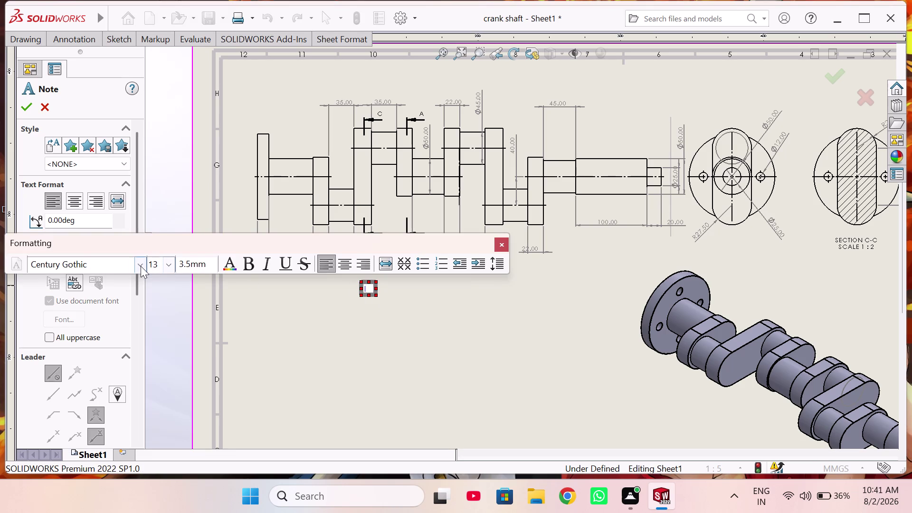
click(140, 266)
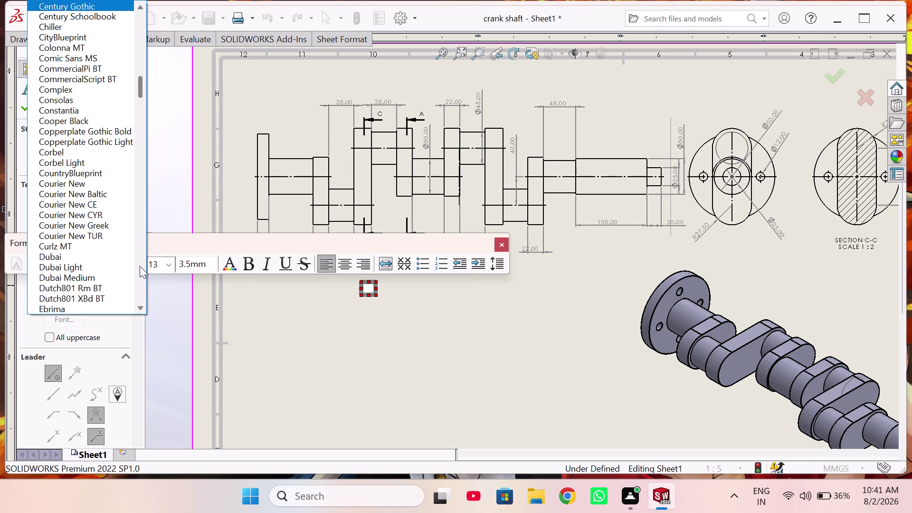
text(times)
key(space)
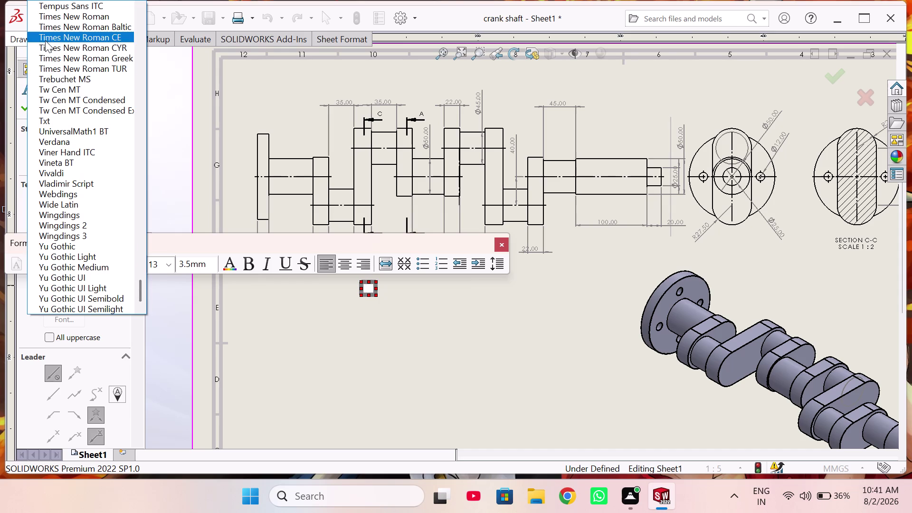
click(81, 14)
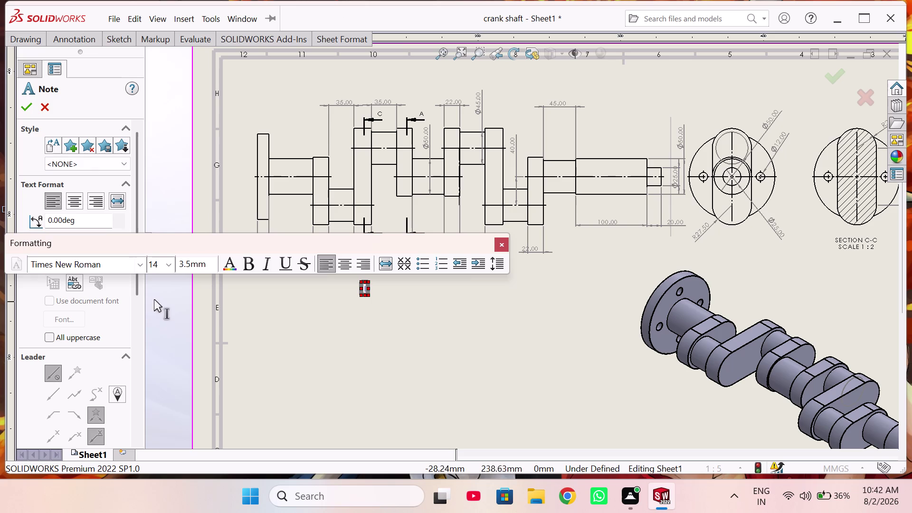
click(171, 263)
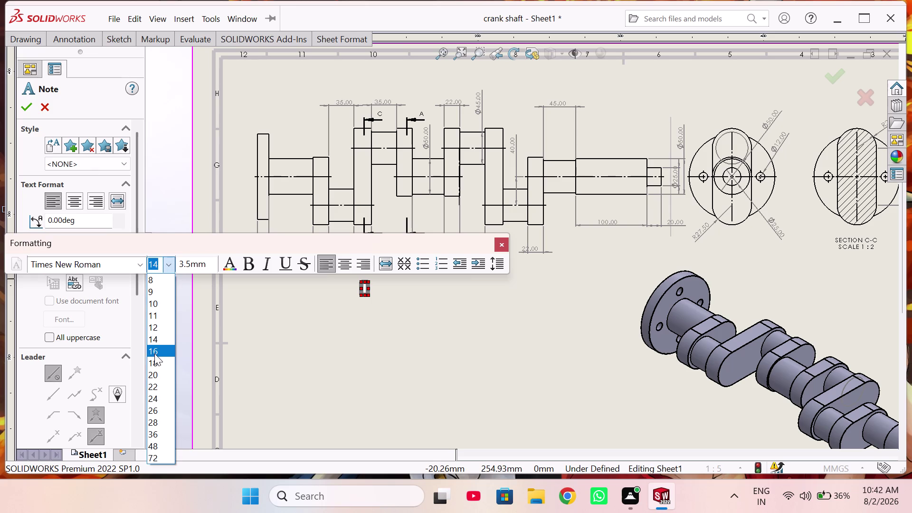
click(160, 355)
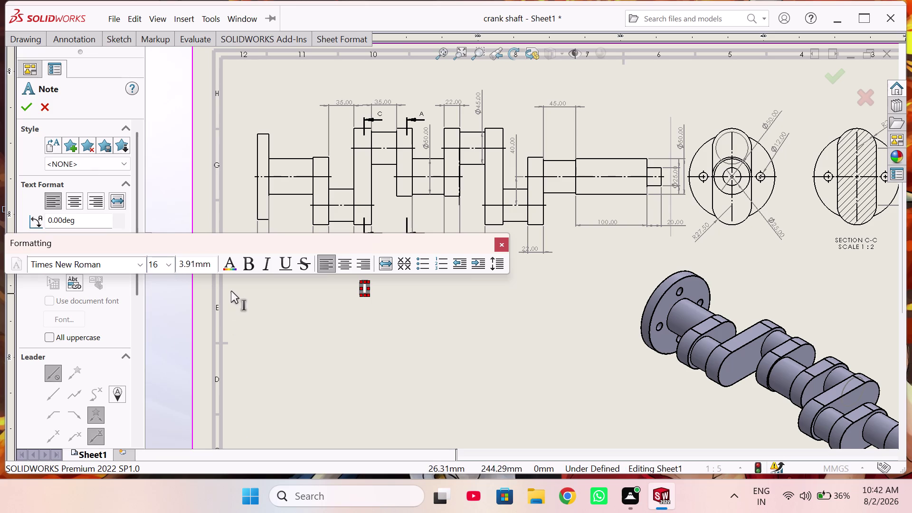
click(251, 267)
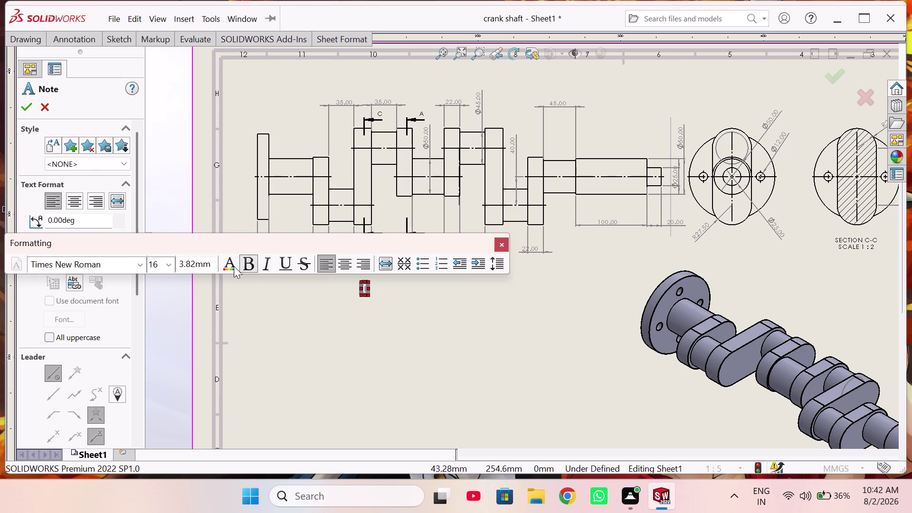
click(172, 264)
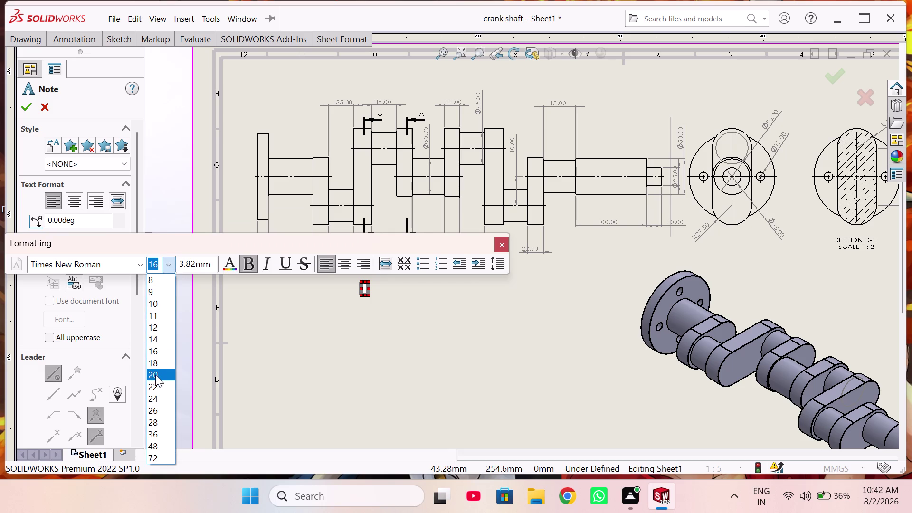
click(157, 375)
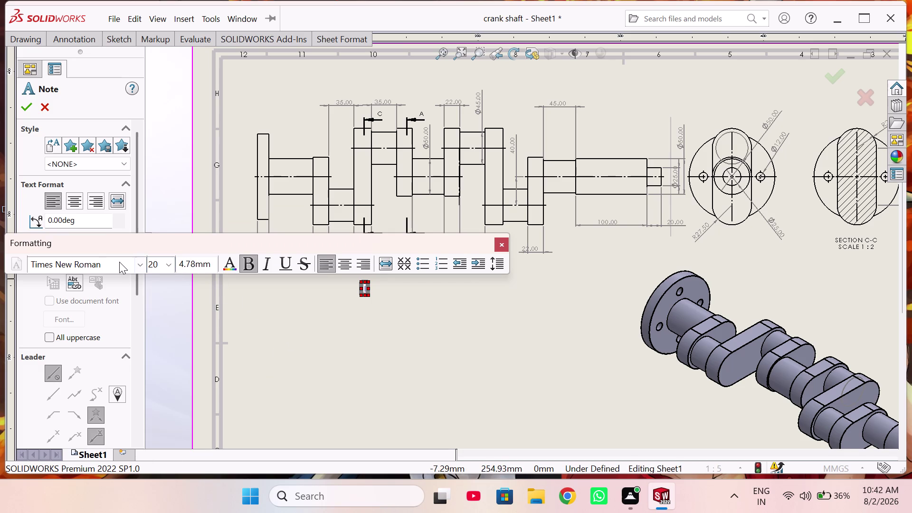
click(119, 262)
click(318, 342)
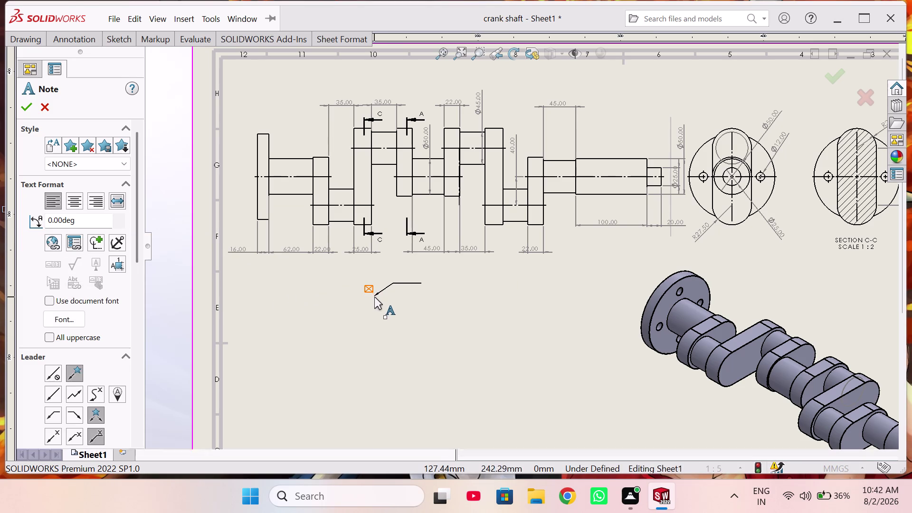
Start a note below the front view in bold, all-uppercase Times New Roman, size 20.
key(Escape)
double_click(368, 288)
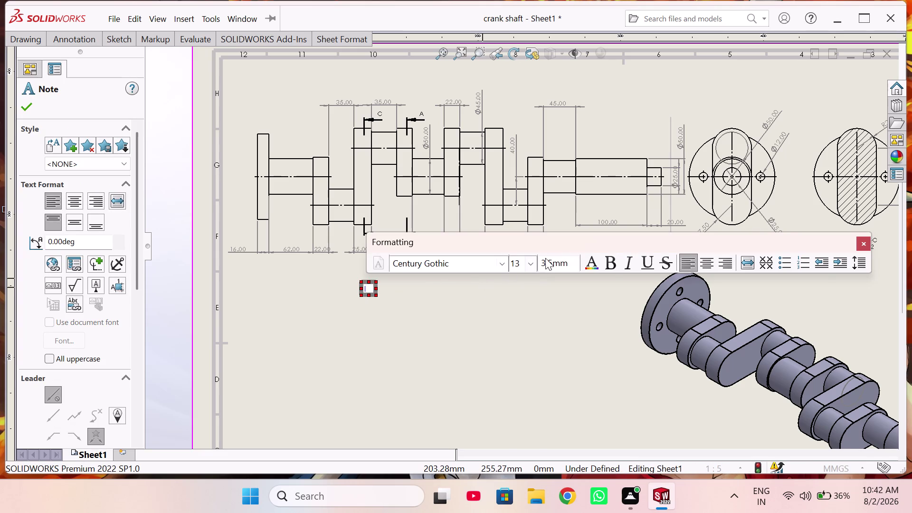
click(532, 262)
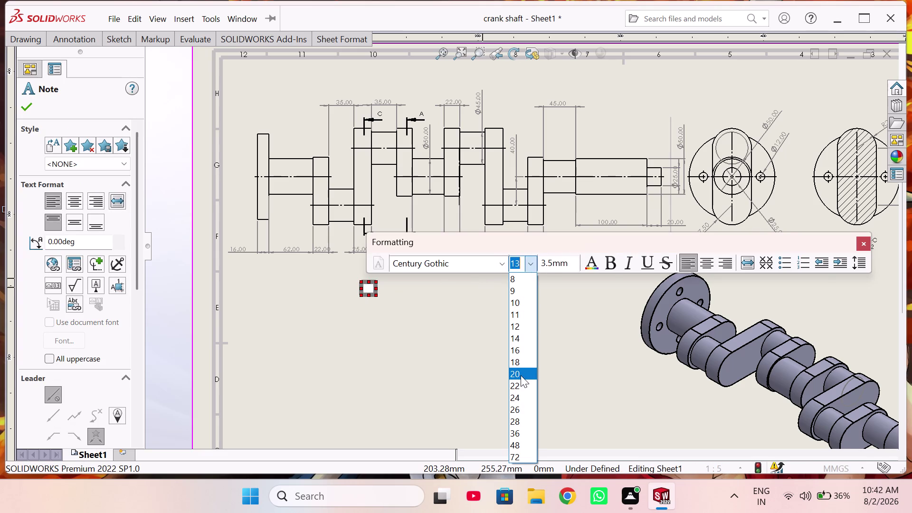
click(521, 376)
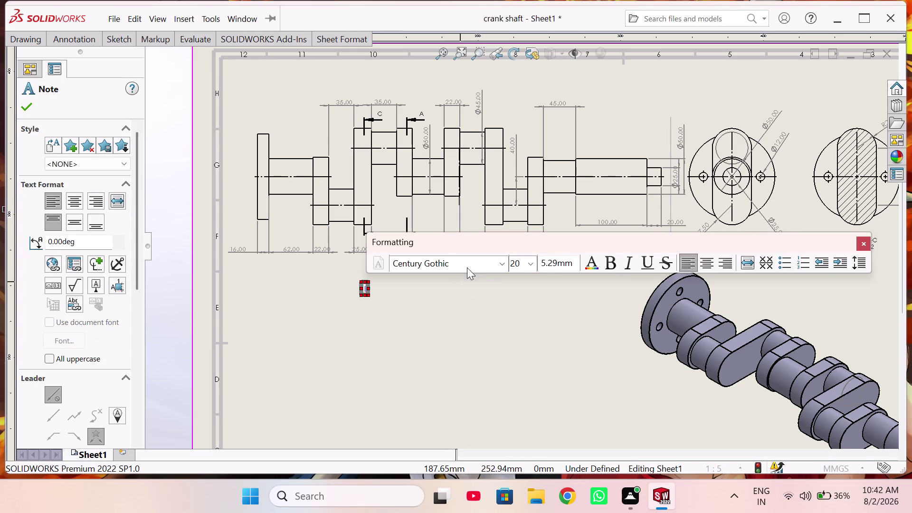
click(467, 265)
key(t)
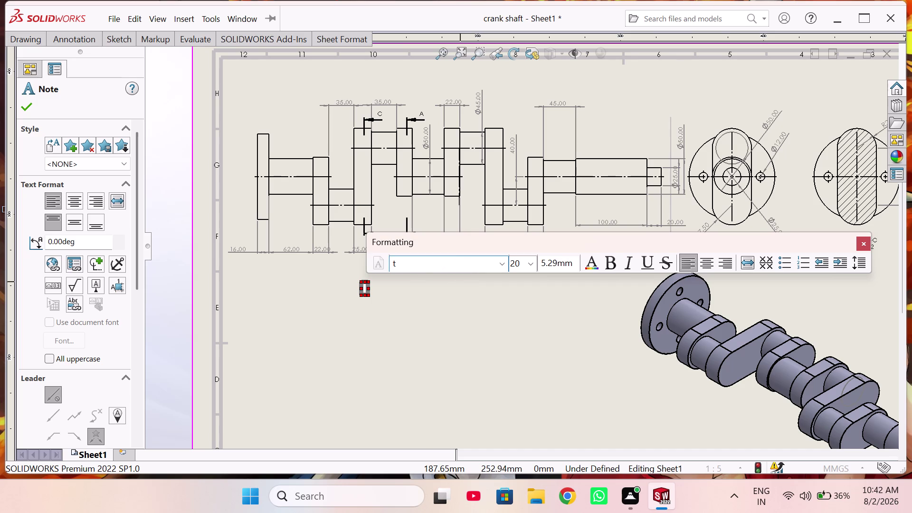
text(imes)
key(space)
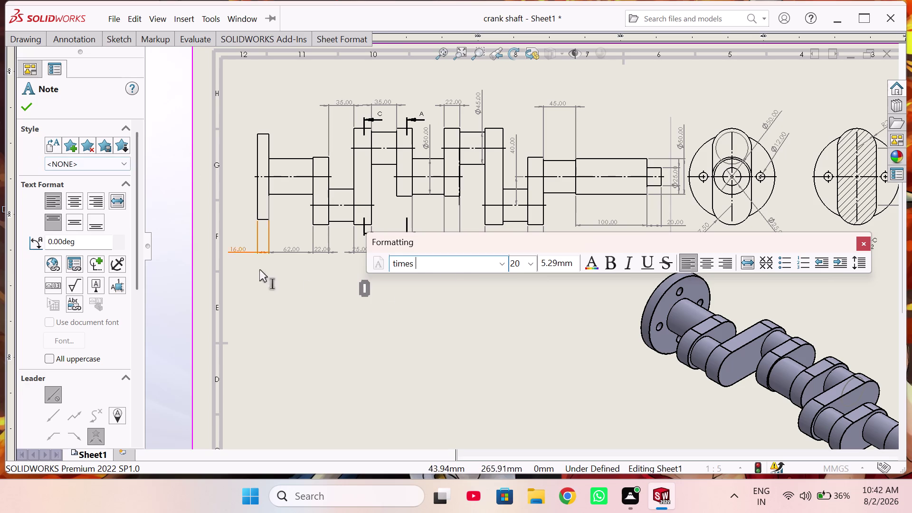
click(502, 262)
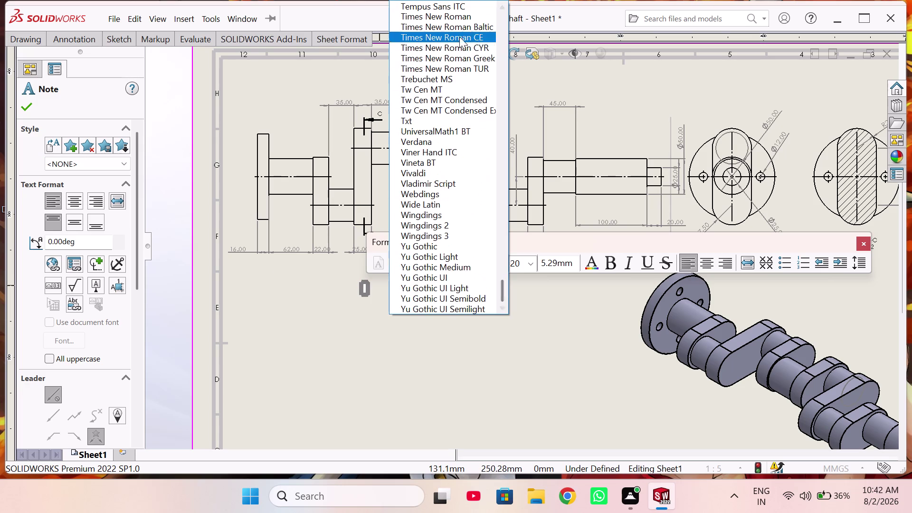
click(459, 19)
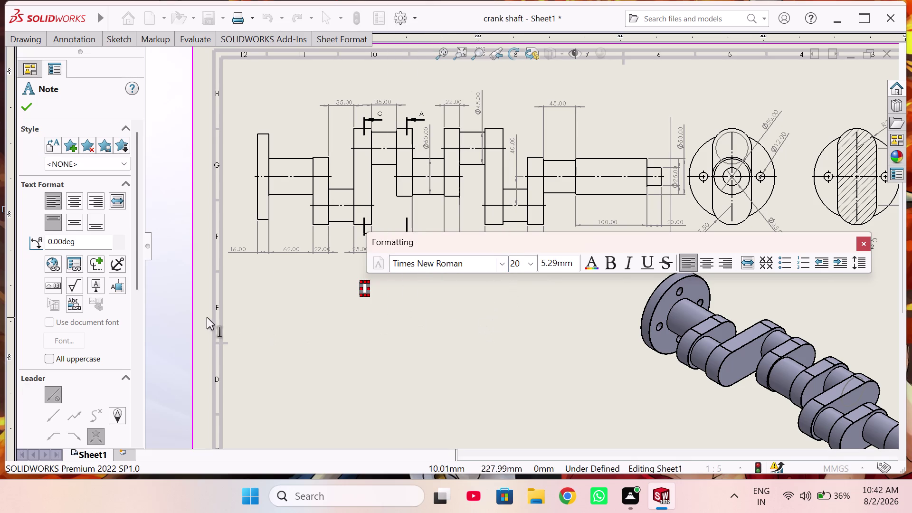
click(45, 356)
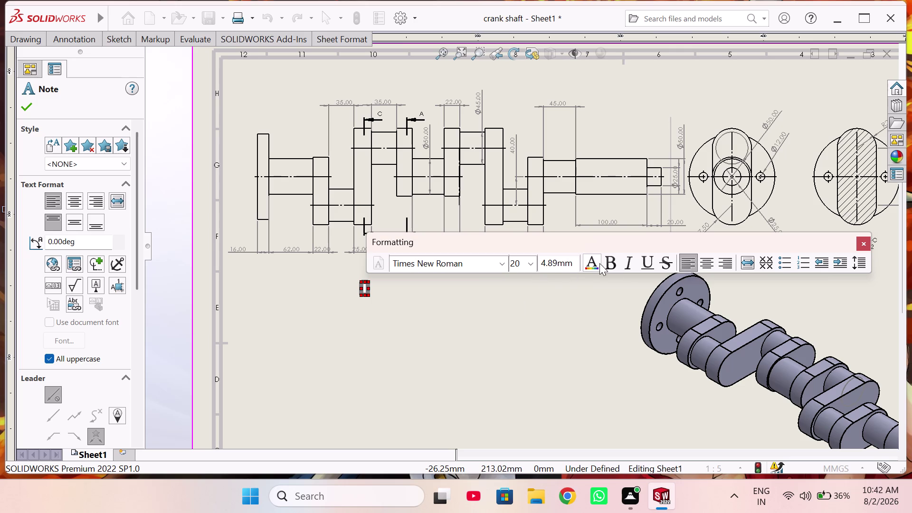
click(611, 261)
Type 'FRONT VIEW' into the note and finish editing it.
text(fr)
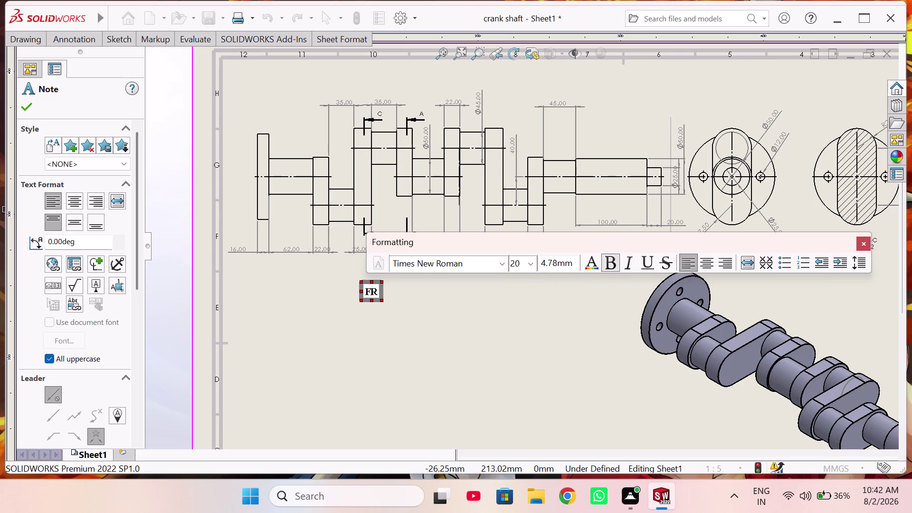
text(i)
key(n)
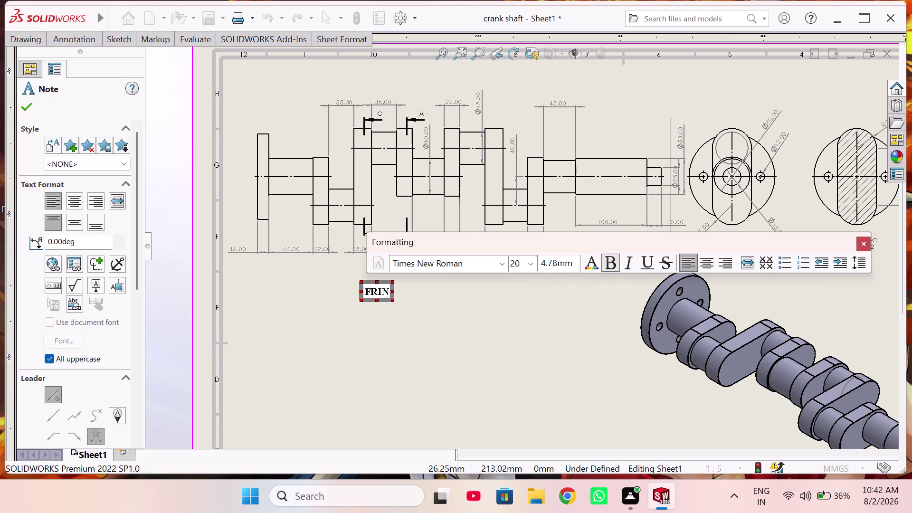
key(BackSpace)
key(BackSpace)
key(BackSpace)
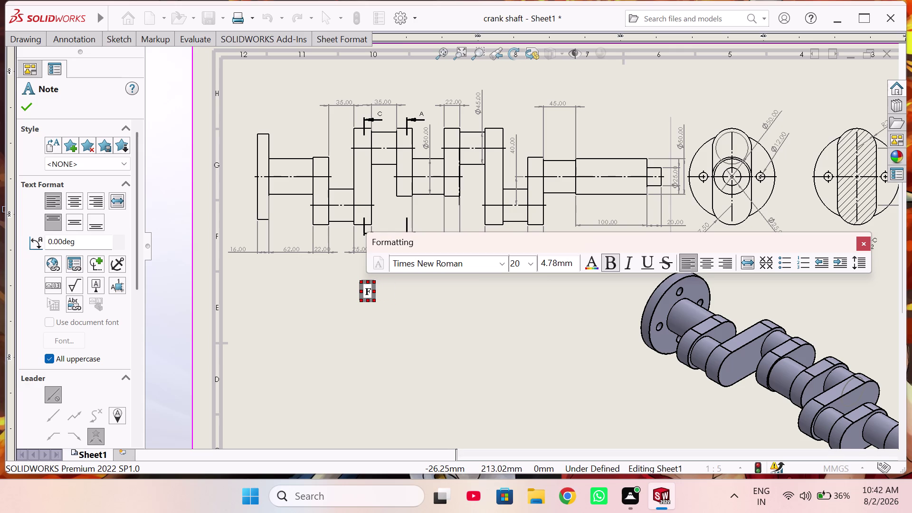
text(ront)
key(space)
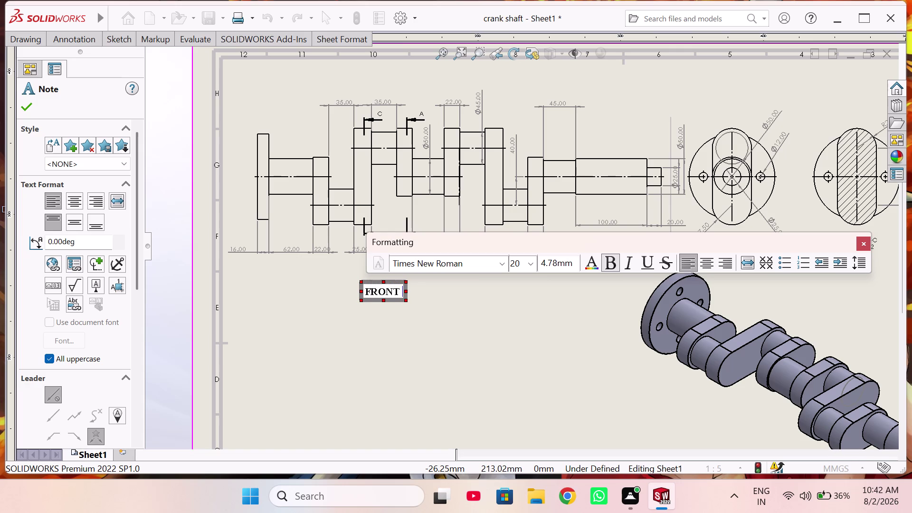
text(view)
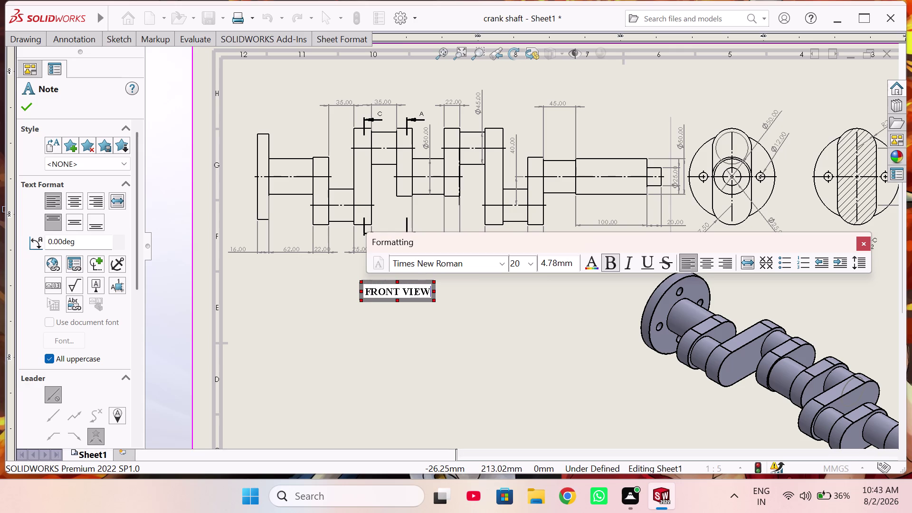
key(Return)
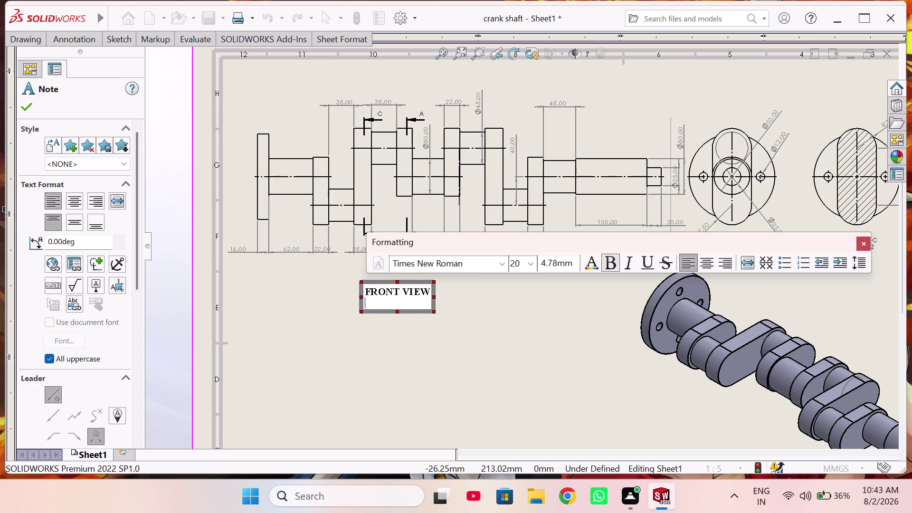
key(BackSpace)
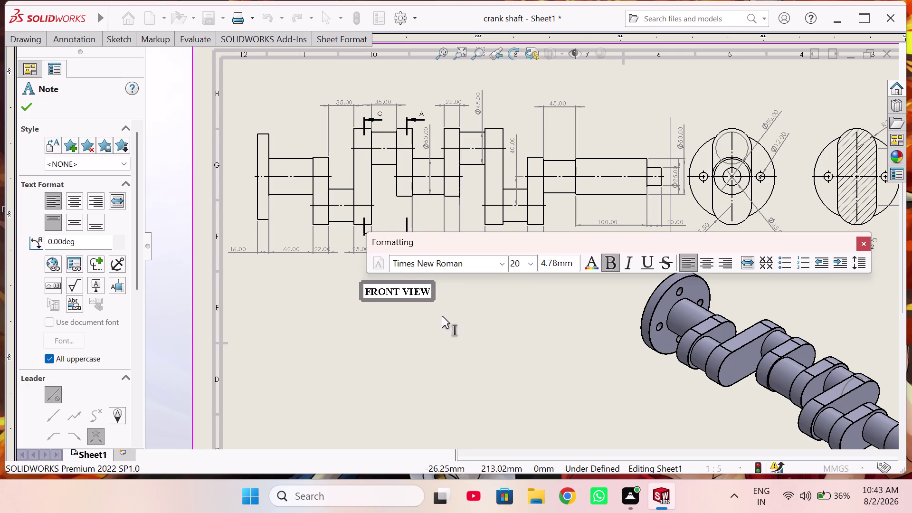
click(438, 330)
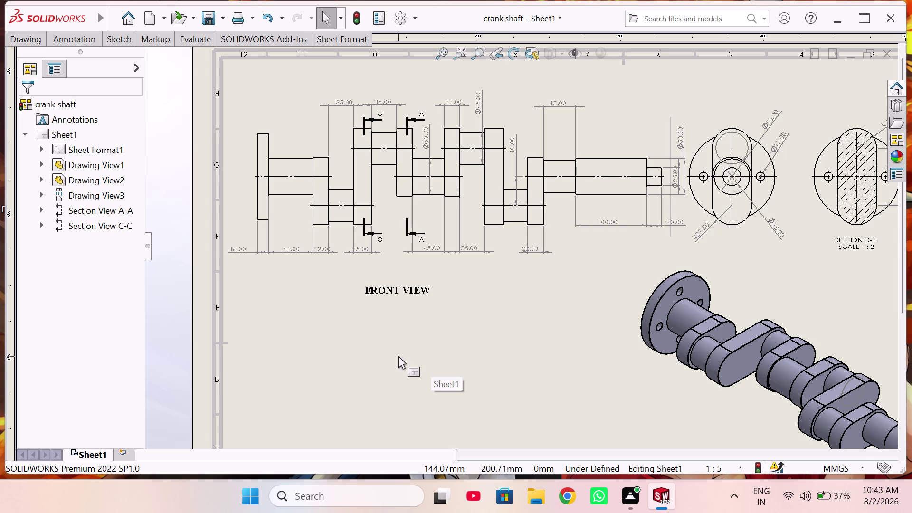
Finish the FRONT VIEW note and copy it to reuse as another label.
click(423, 292)
key(ctrl+c)
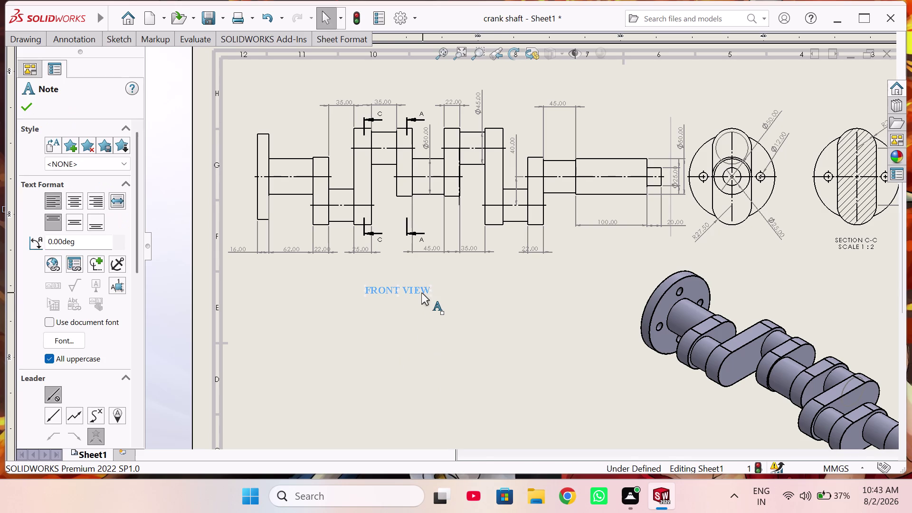
scroll(up, 3)
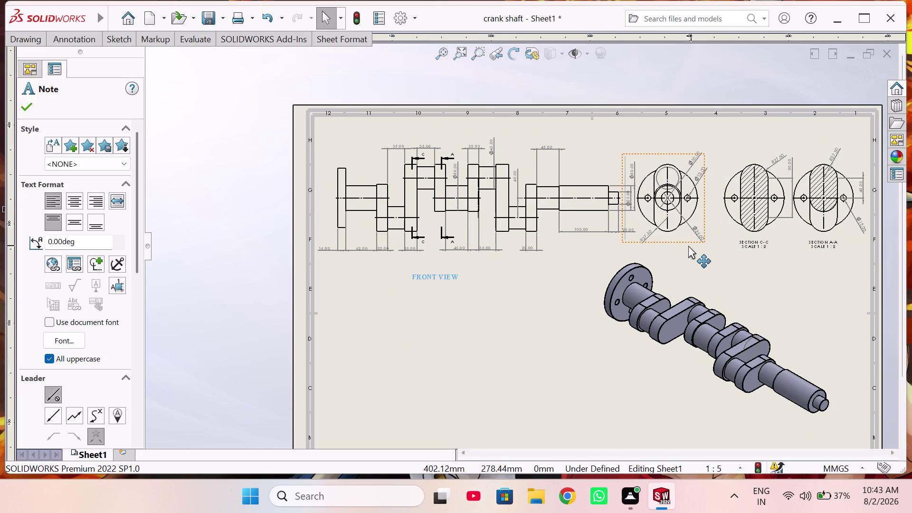
Paste FRONT VIEW label copies at the circular end view and the isometric view.
click(659, 249)
key(ctrl+v)
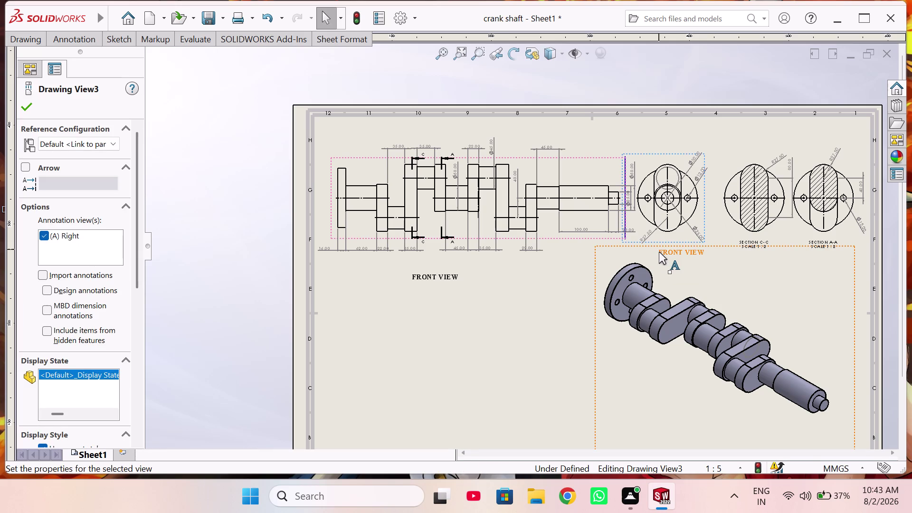
scroll(up, 3)
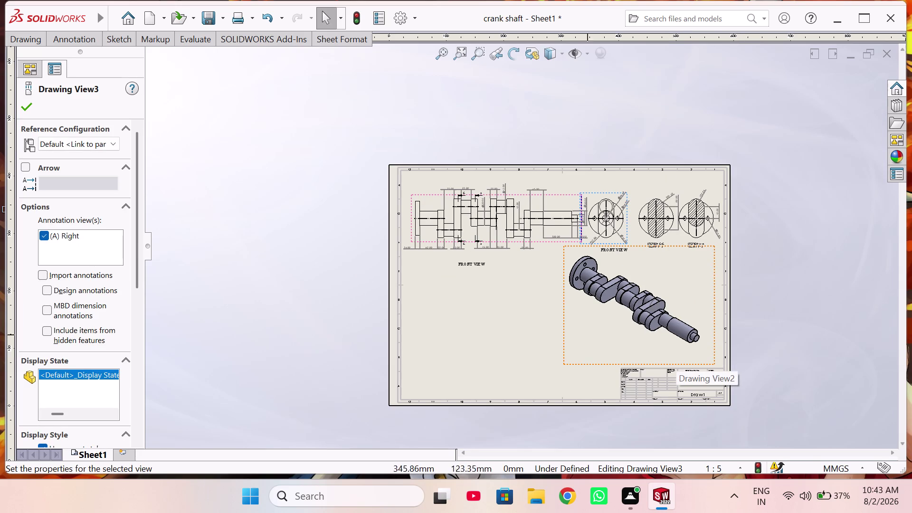
click(611, 342)
key(ctrl+v)
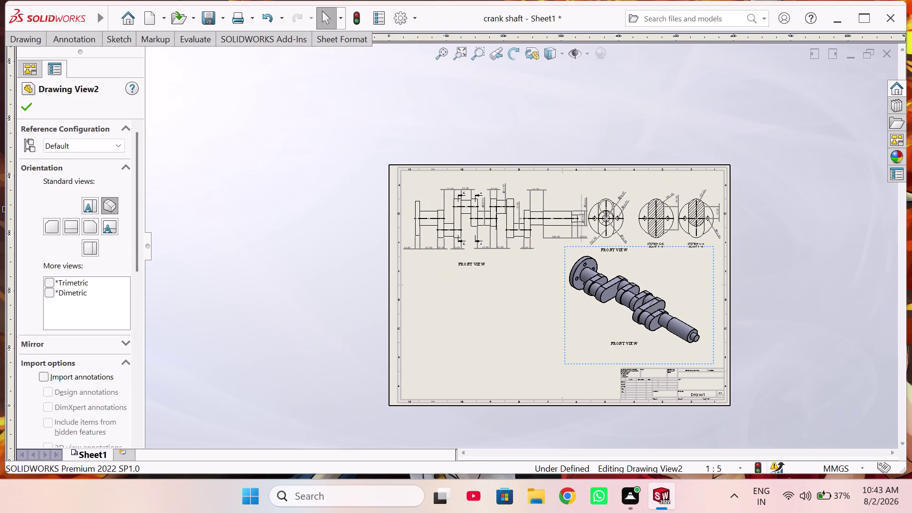
Zoom in and open the pasted label under the isometric view for editing.
scroll(down, 3)
scroll(down, 3)
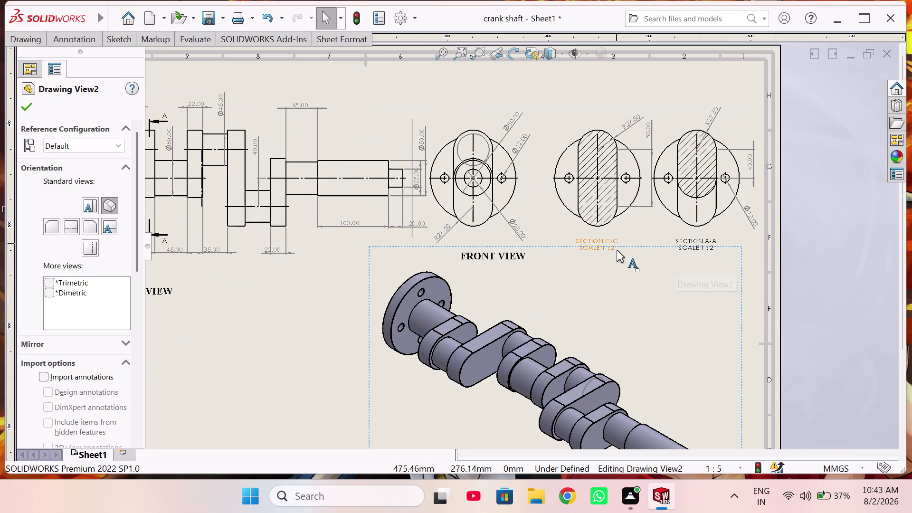
scroll(down, 3)
scroll(up, 3)
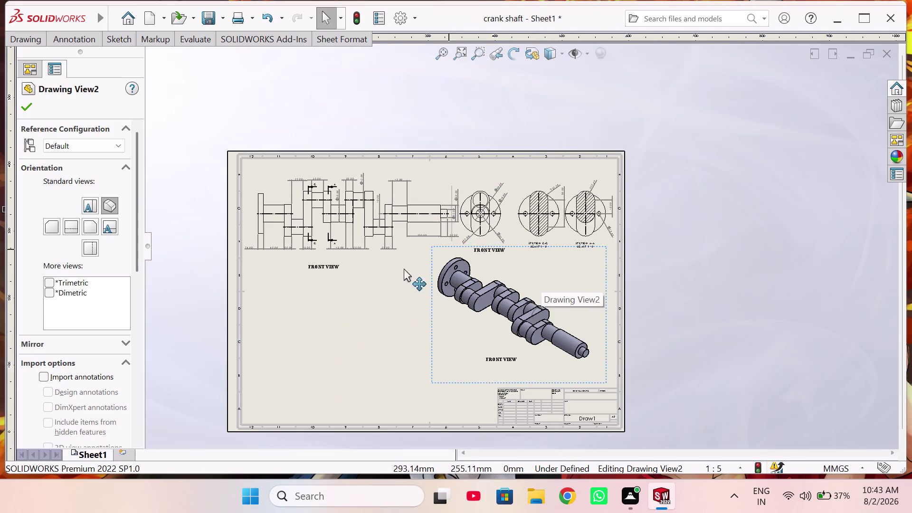
scroll(down, 3)
scroll(down, 3)
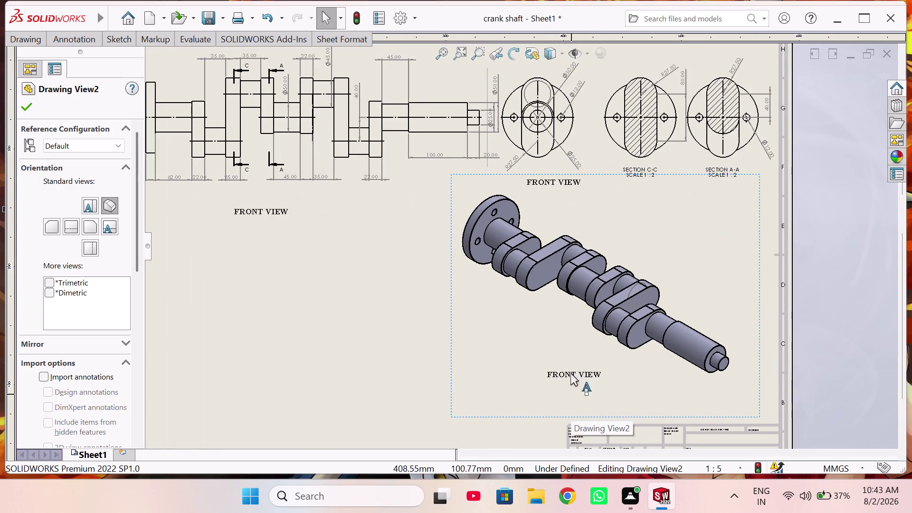
double_click(566, 362)
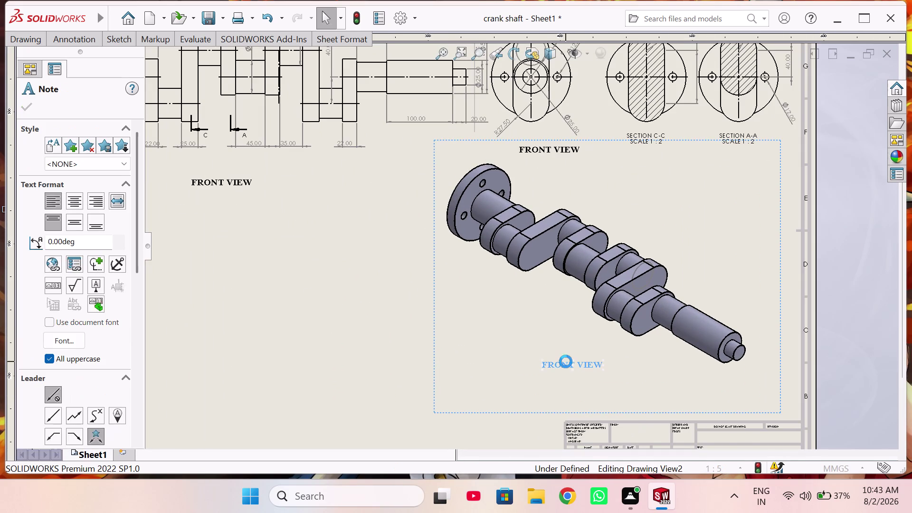
Change the isometric view's label text from FRONT VIEW to ISOMETRIC VIEW.
click(574, 364)
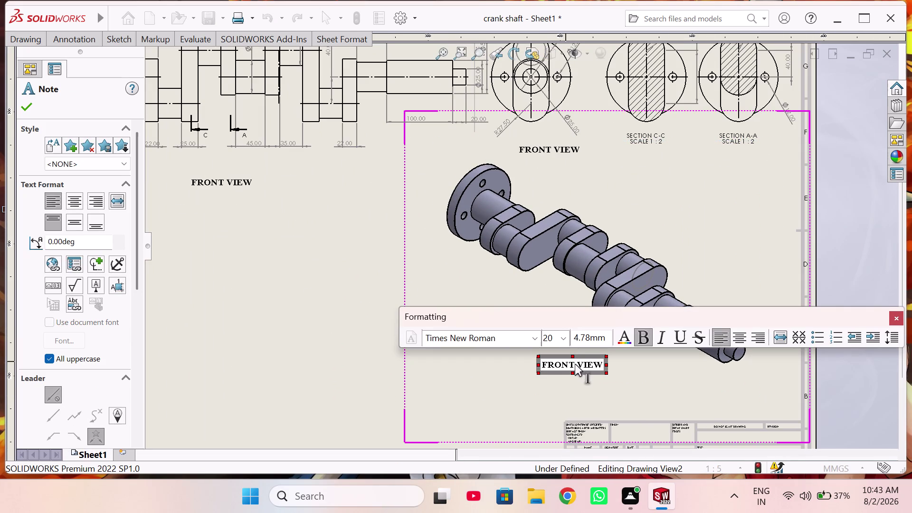
key(BackSpace)
key(BackSpace)
key(BackSpace)
key(BackSpace)
key(BackSpace)
key(BackSpace)
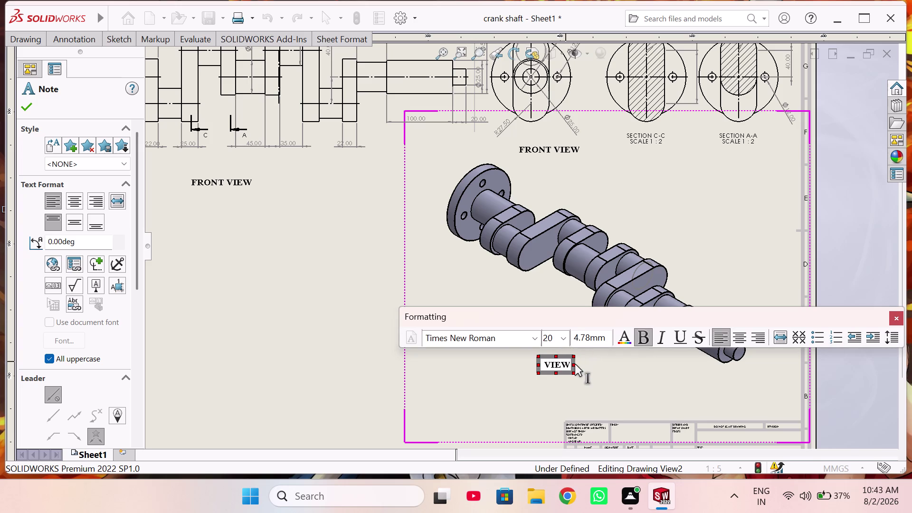
text(isome)
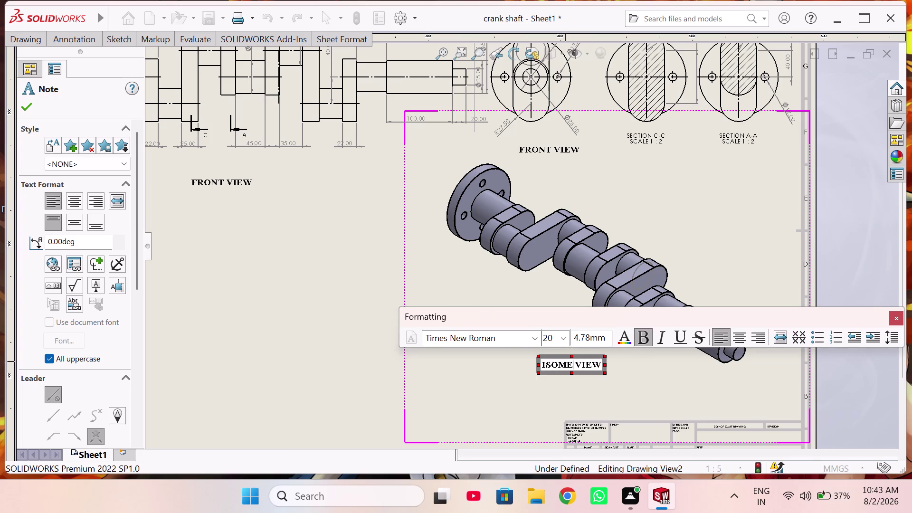
text(tric v)
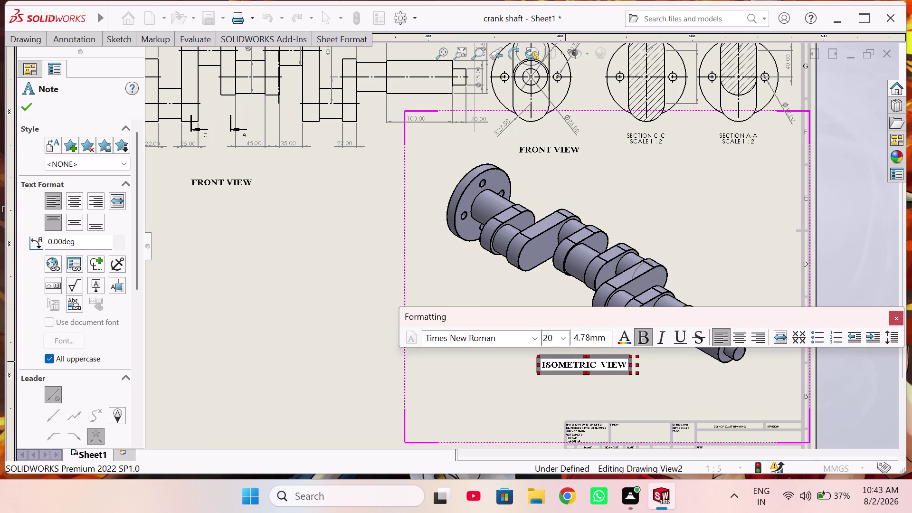
key(BackSpace)
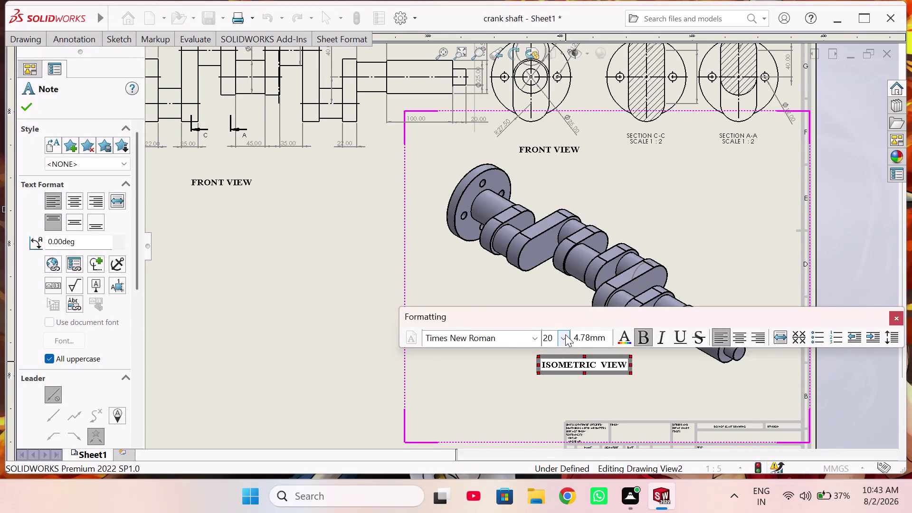
click(769, 379)
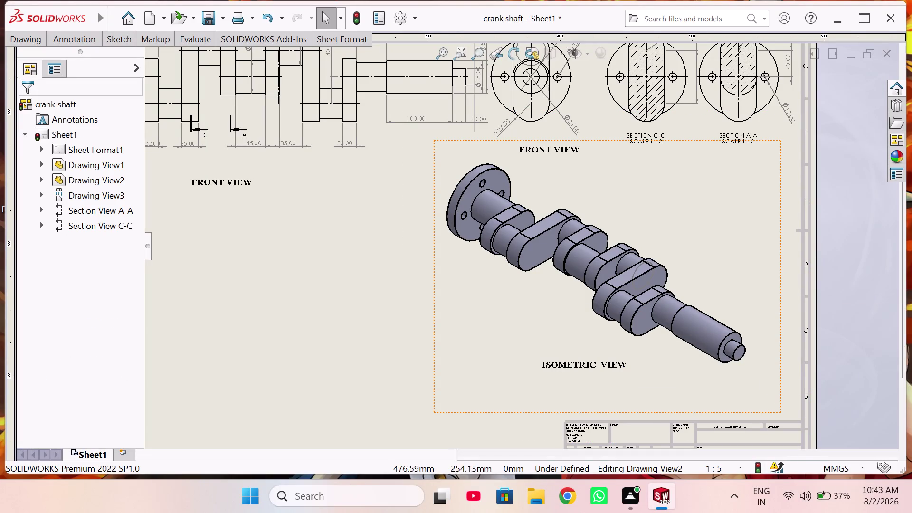
Rename the upper label near the end view from FRONT VIEW to SIDE VIEW.
scroll(down, 3)
drag(519, 177, 547, 187)
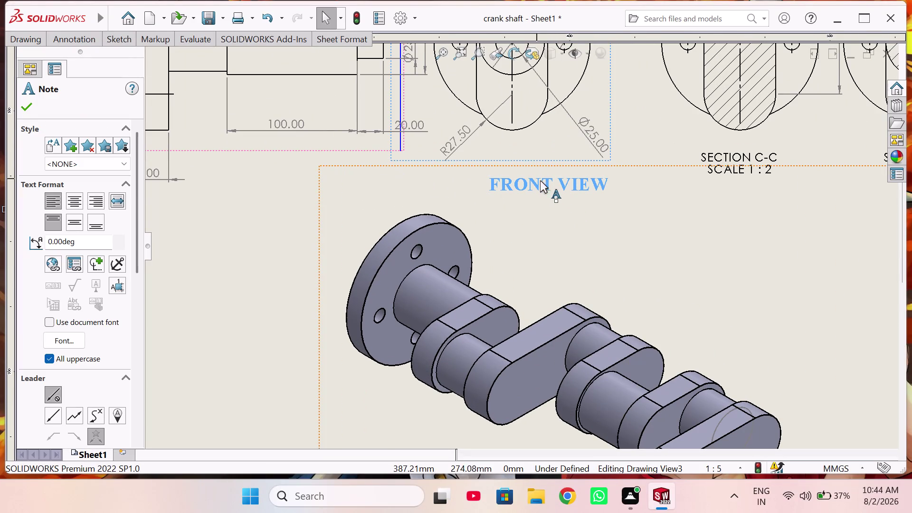
double_click(545, 183)
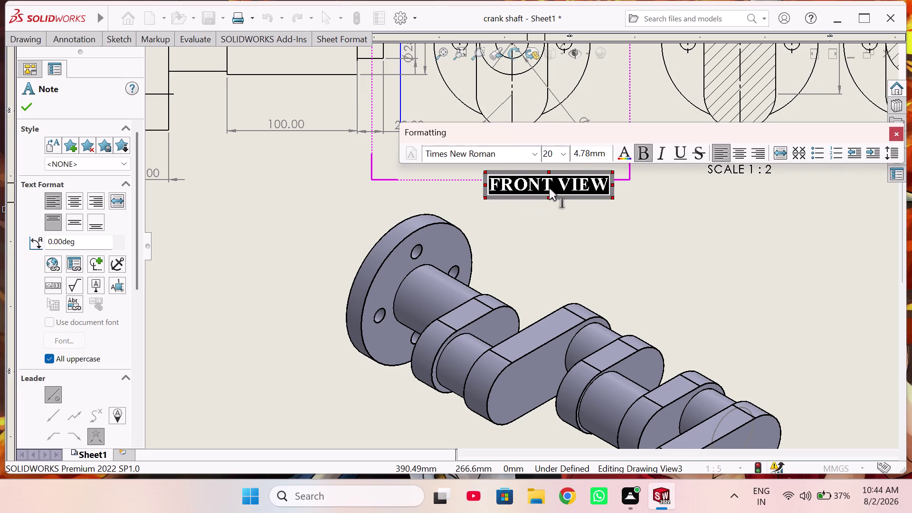
click(549, 189)
key(BackSpace)
key(BackSpace)
key(BackSpace)
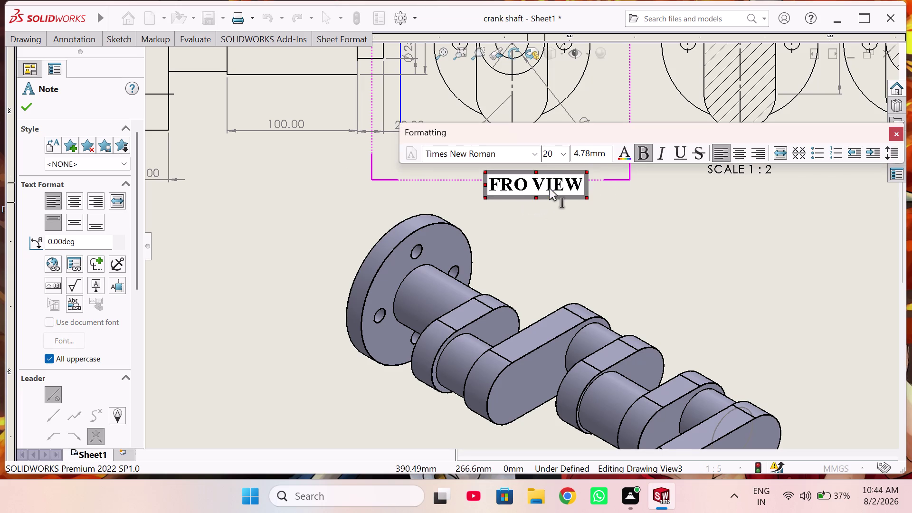
key(BackSpace)
key(BackSpace)
key(BackSpace)
text(si)
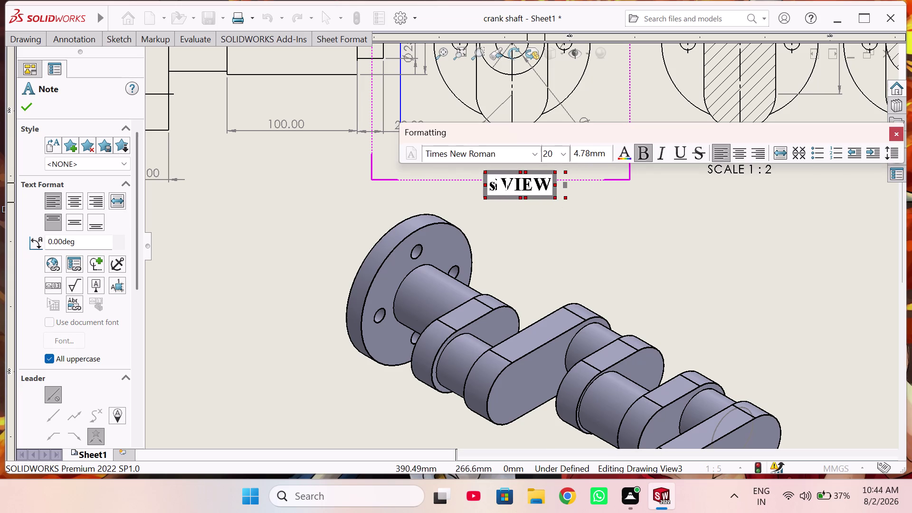
text(de)
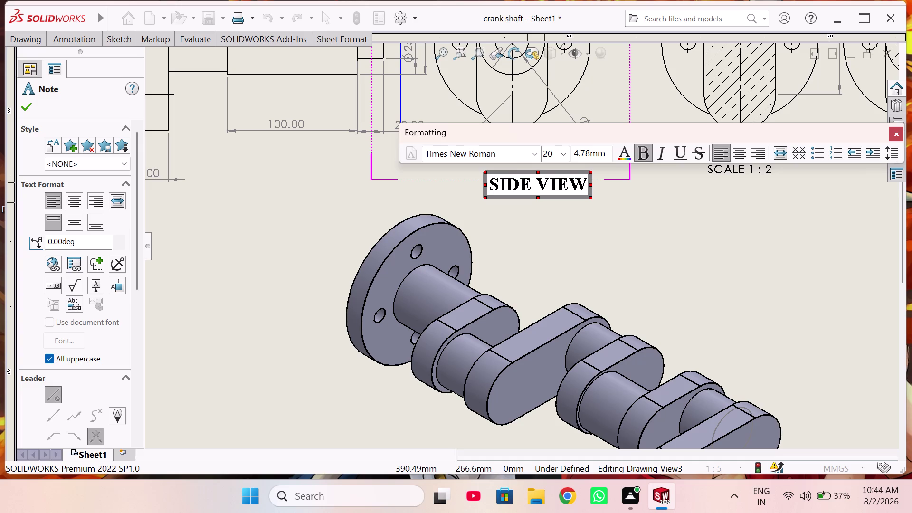
click(535, 233)
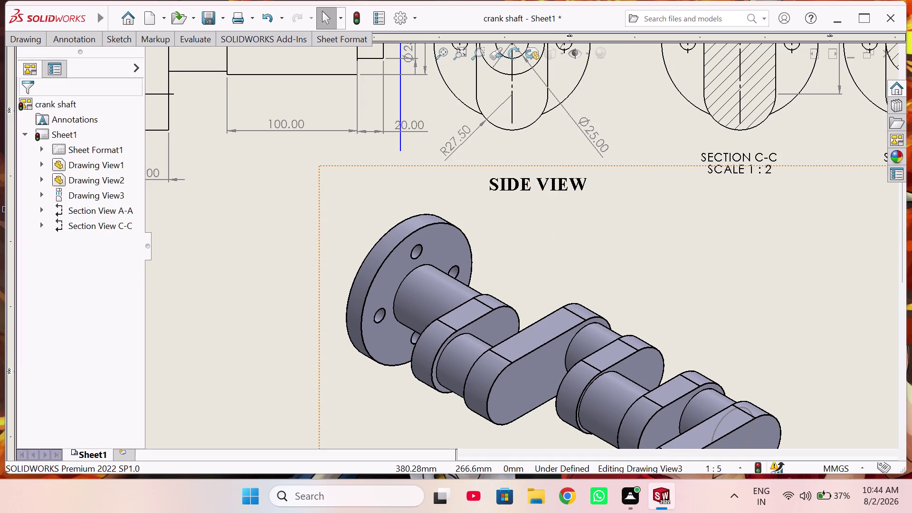
Nudge the SIDE VIEW label into position under the circular end view.
drag(532, 183, 514, 180)
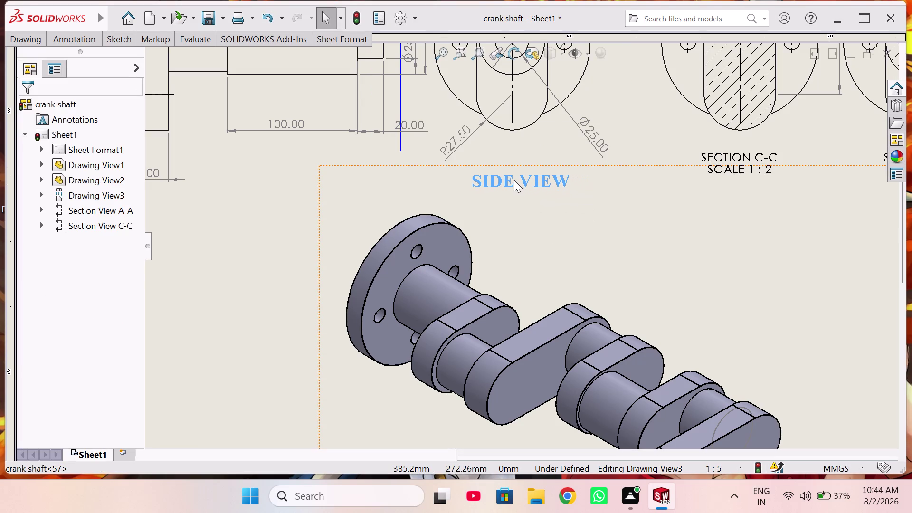
drag(514, 180, 515, 180)
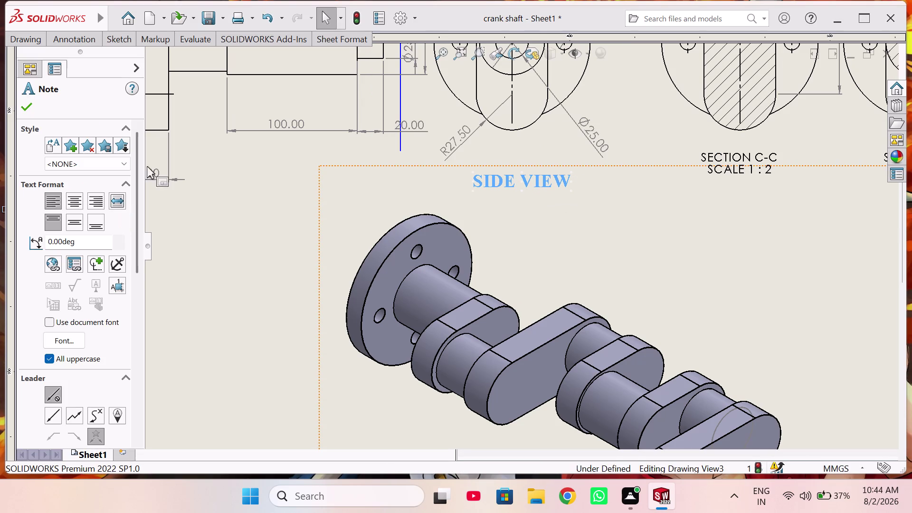
scroll(up, 3)
scroll(up, 3)
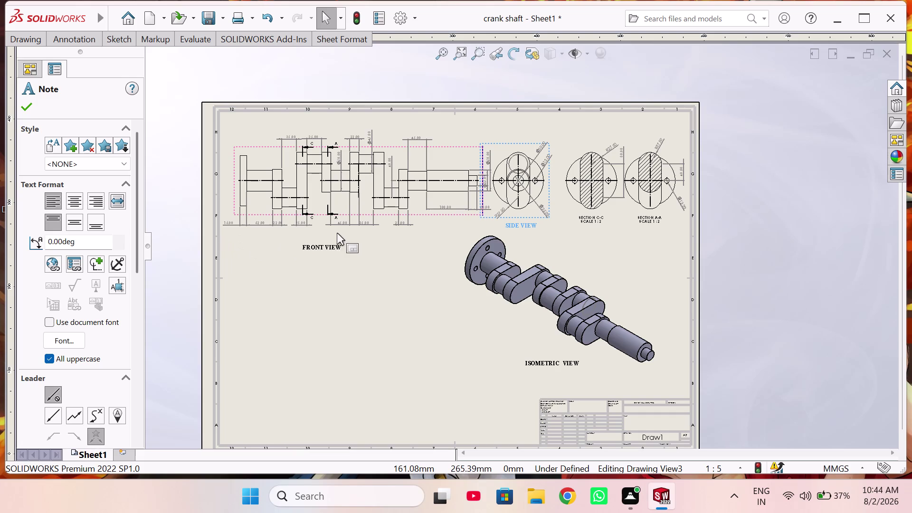
scroll(down, 3)
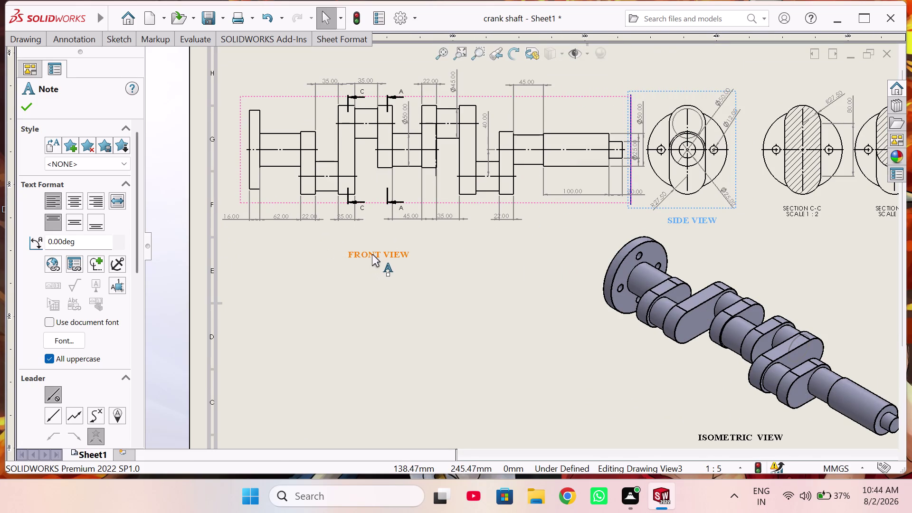
double_click(374, 254)
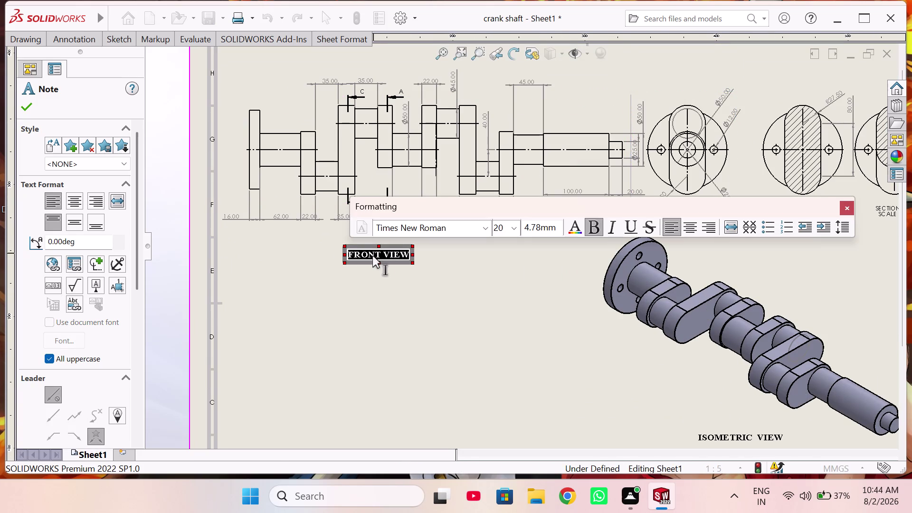
Change the long main crankshaft view's label from FRONT VIEW to TOP VIEW.
click(373, 256)
key(BackSpace)
key(BackSpace)
key(BackSpace)
key(BackSpace)
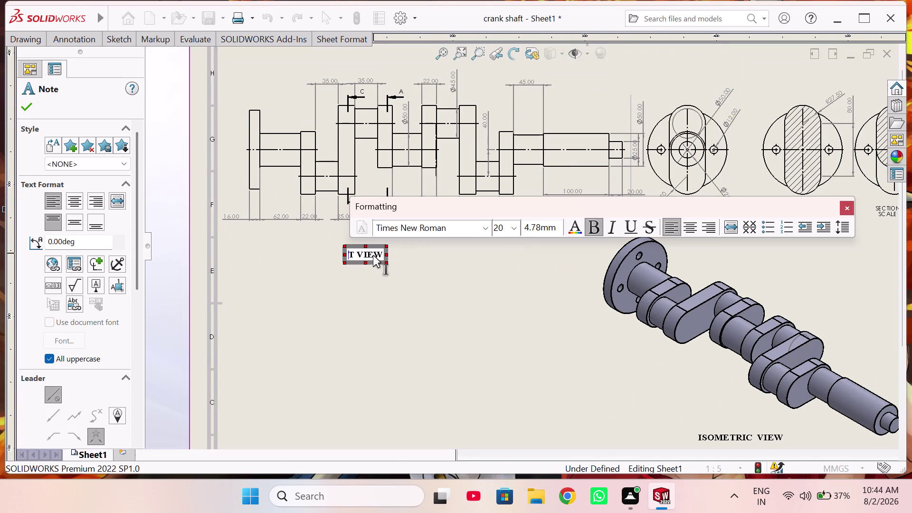
key(Right)
text(op)
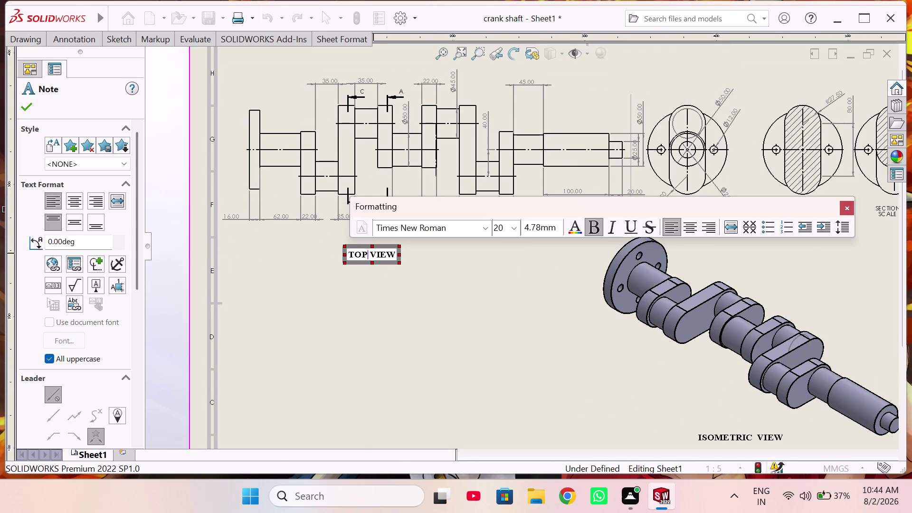
click(388, 307)
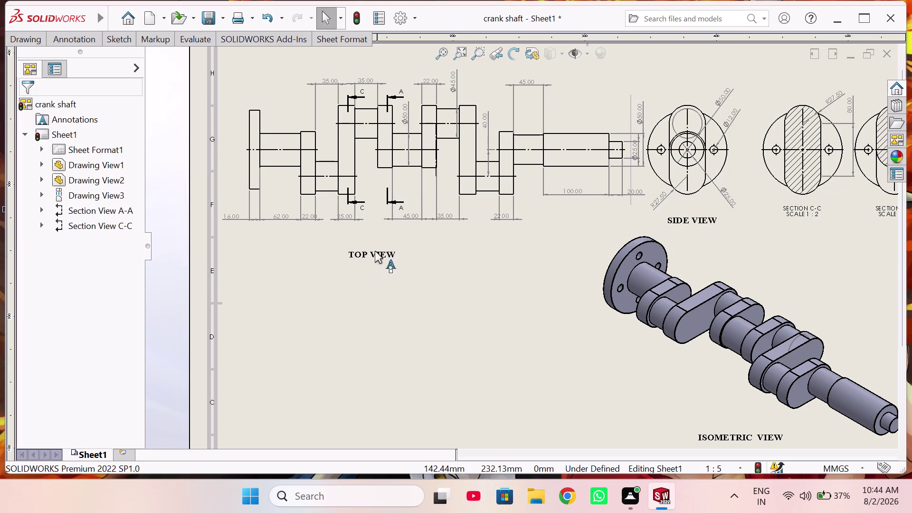
scroll(up, 3)
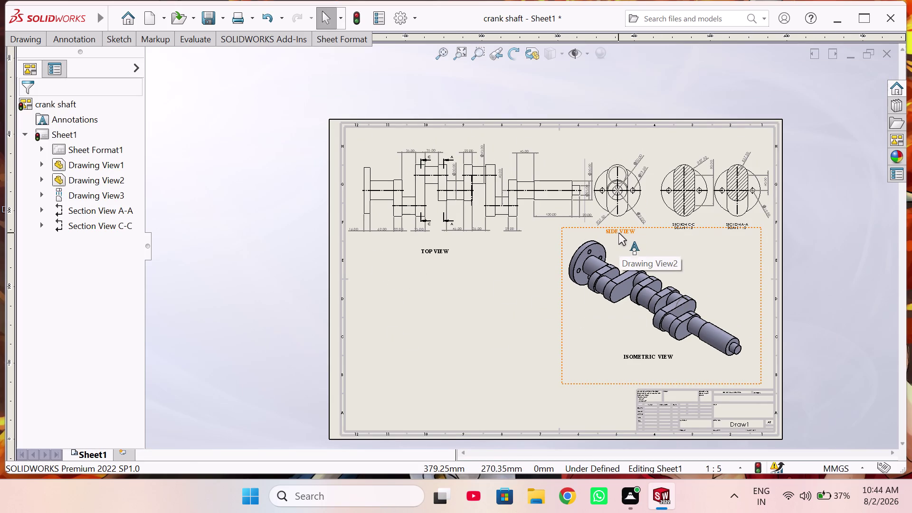
scroll(down, 3)
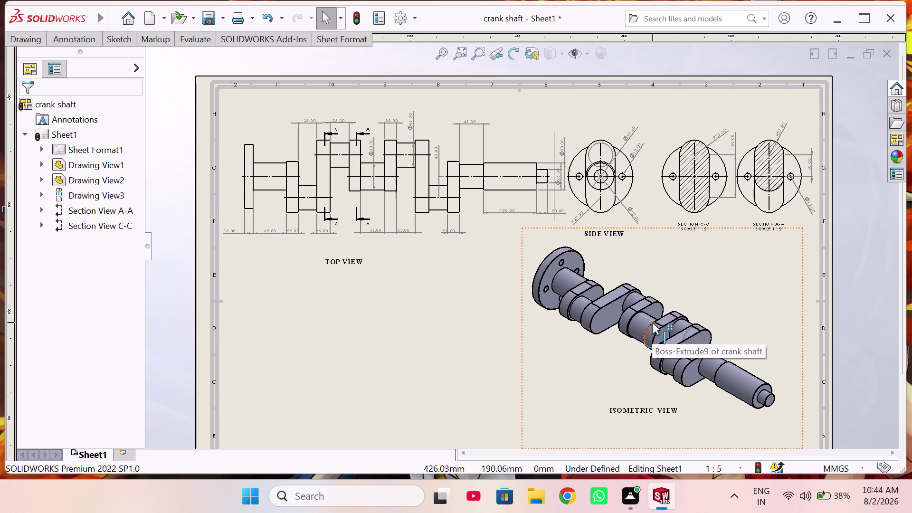
double_click(599, 232)
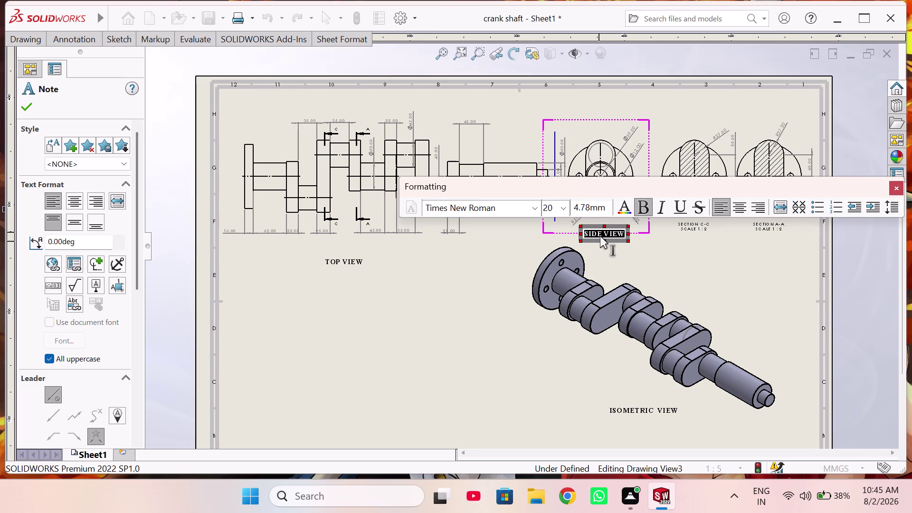
Change the end view's label from SIDE VIEW to FRONT VIEW and drag it beneath the view.
scroll(down, 3)
click(591, 237)
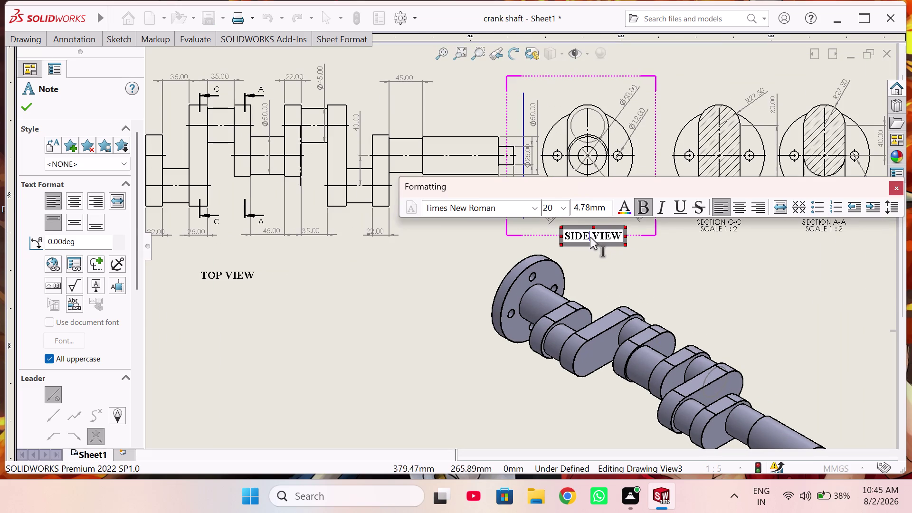
key(BackSpace)
key(BackSpace)
key(BackSpace)
key(BackSpace)
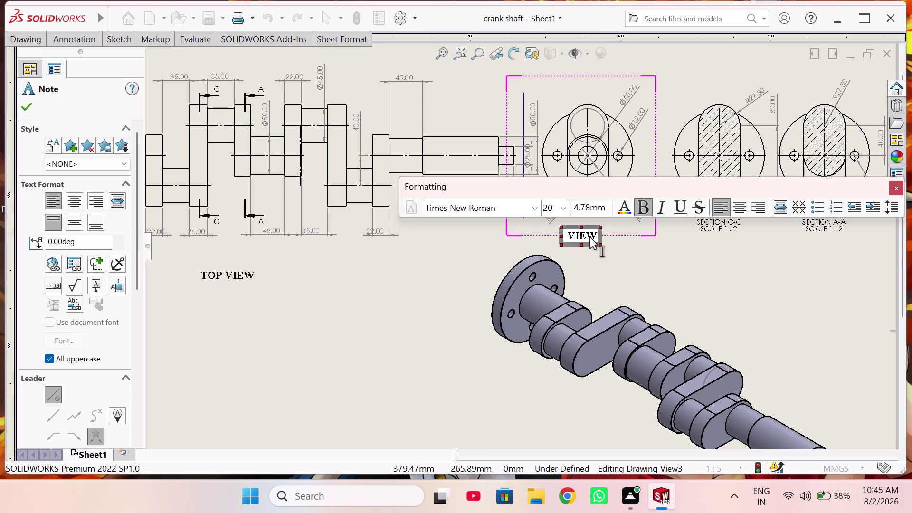
text(fron)
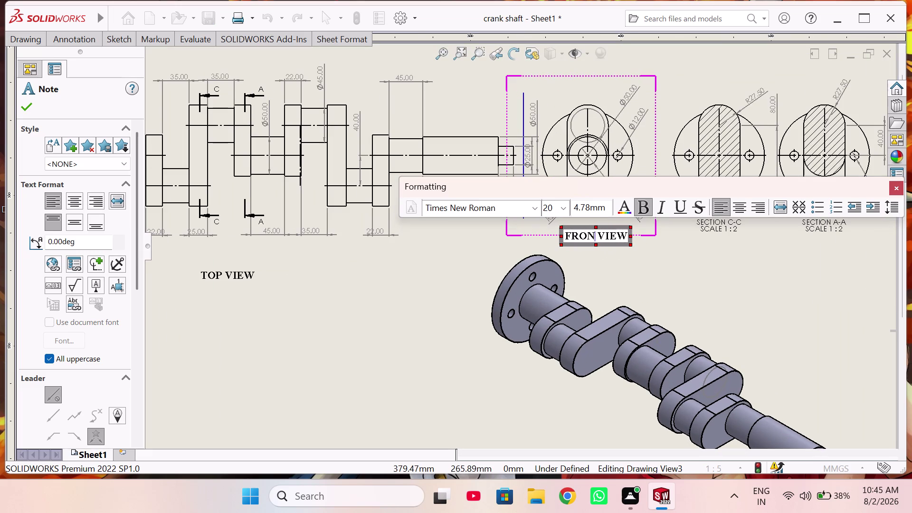
text(t)
key(space)
key(BackSpace)
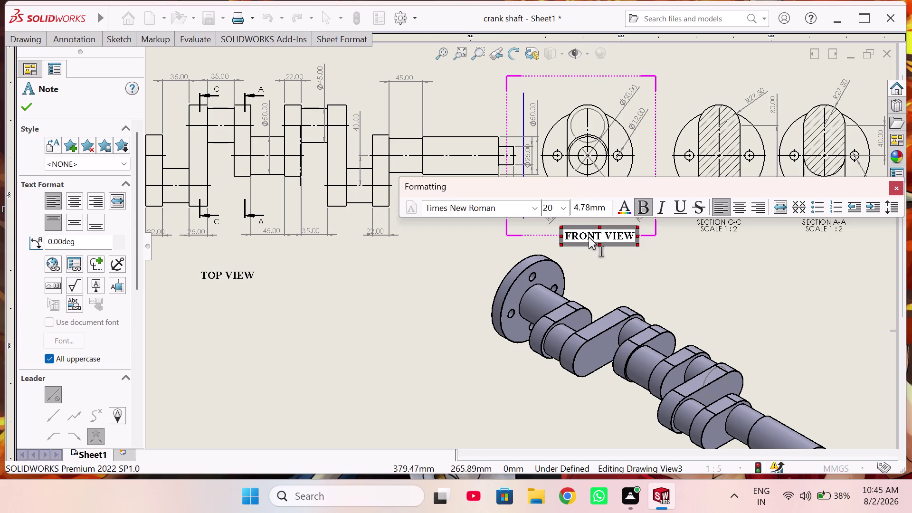
click(618, 276)
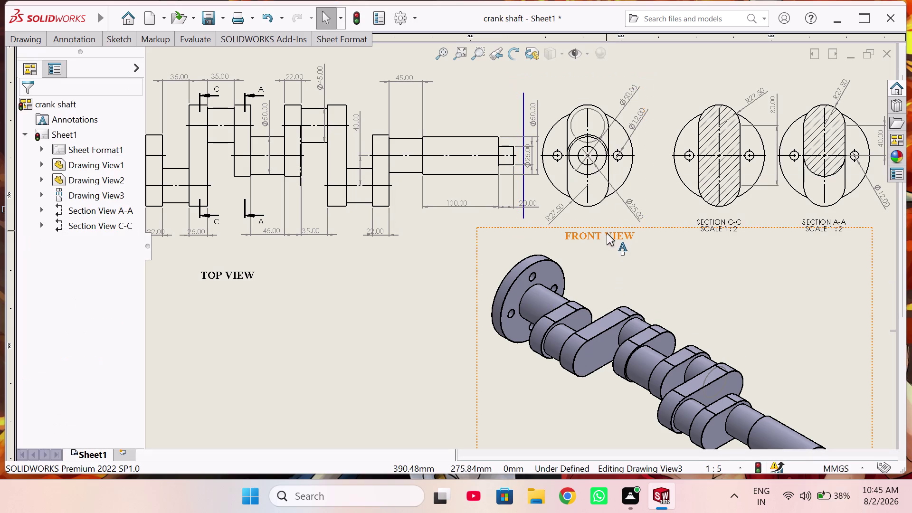
drag(607, 234, 597, 237)
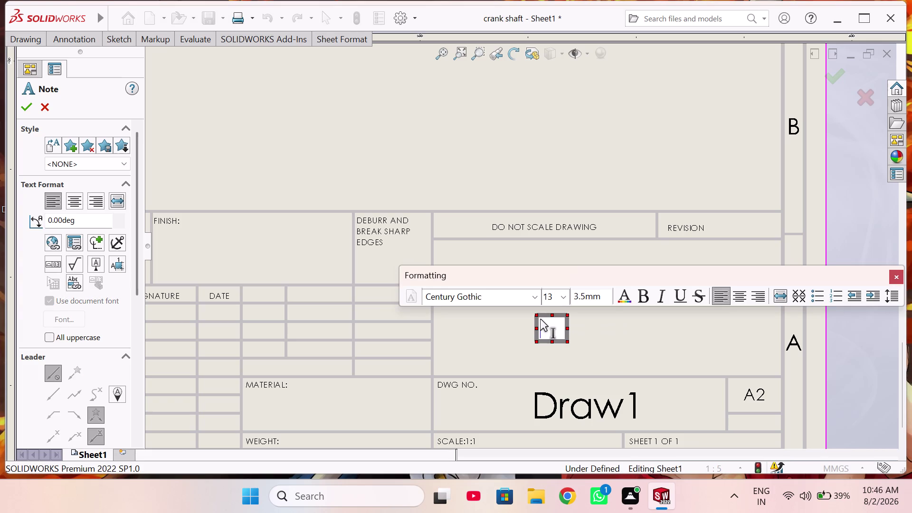
Type 'crank shaft' into the title field note.
text(crank)
key(space)
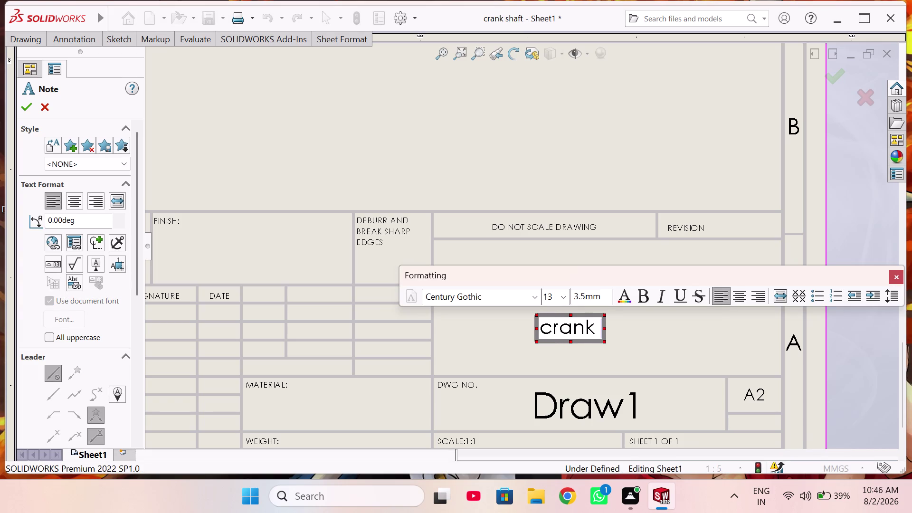
text(sha)
text(f)
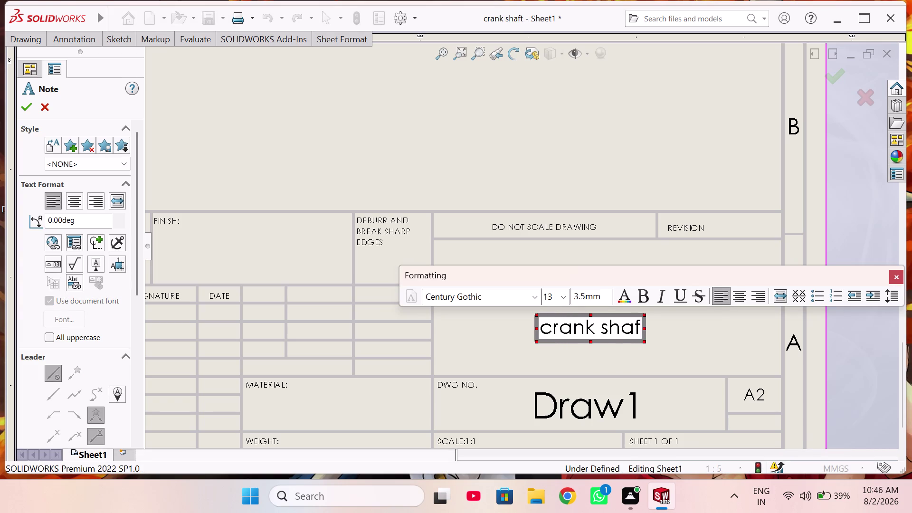
text(t)
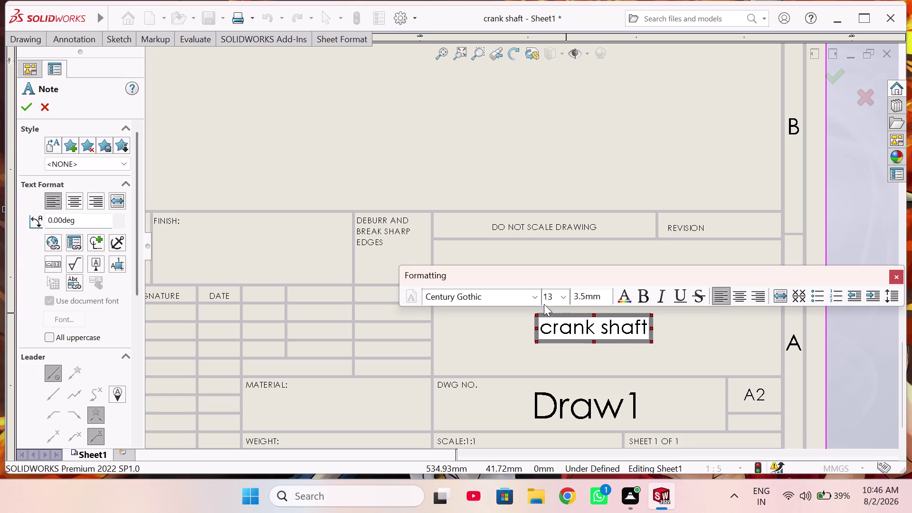
Format the title as bold, all-uppercase Times New Roman size 15 and confirm the note.
click(530, 295)
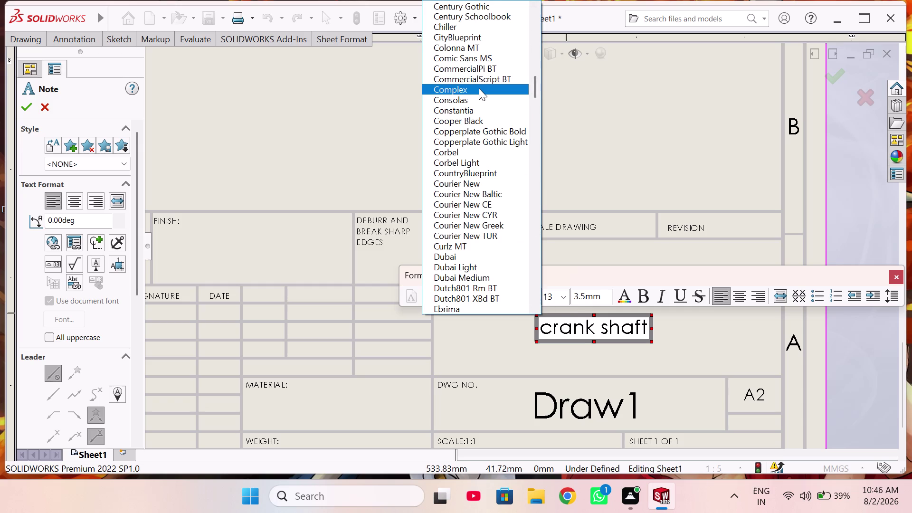
text(times)
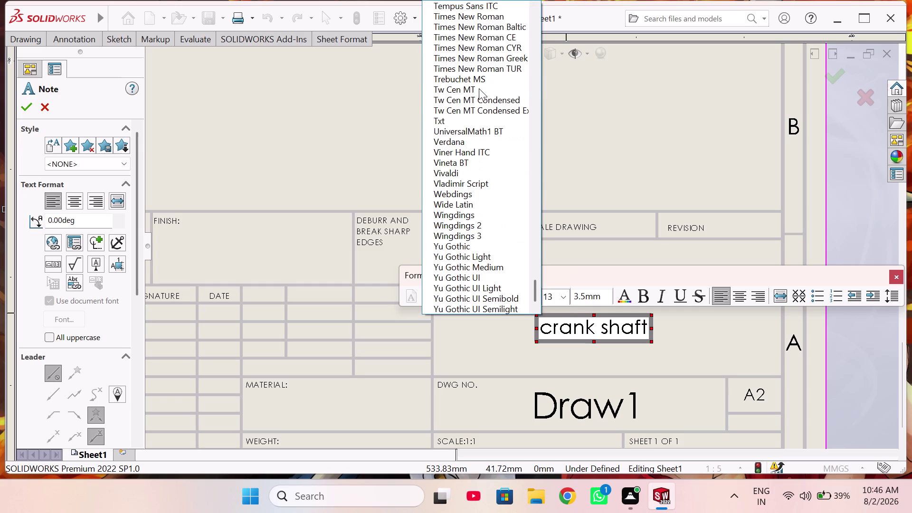
click(473, 16)
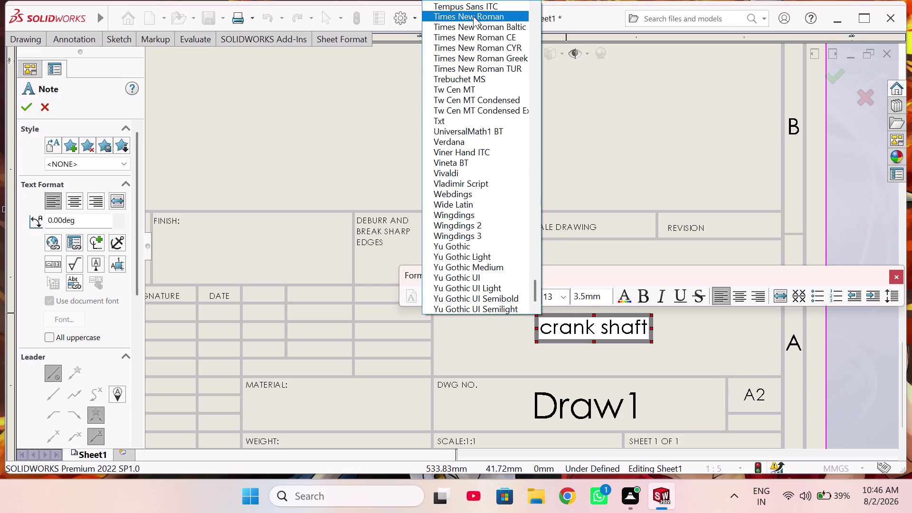
click(641, 296)
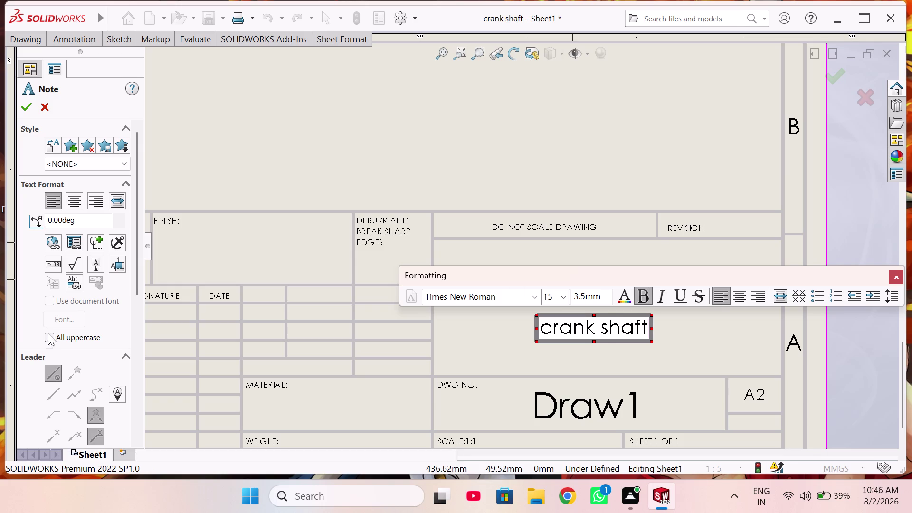
click(48, 335)
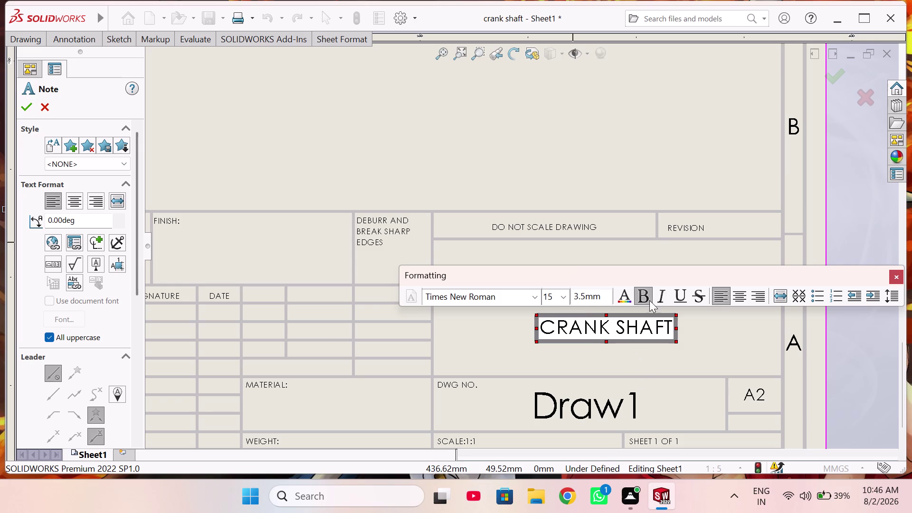
click(512, 296)
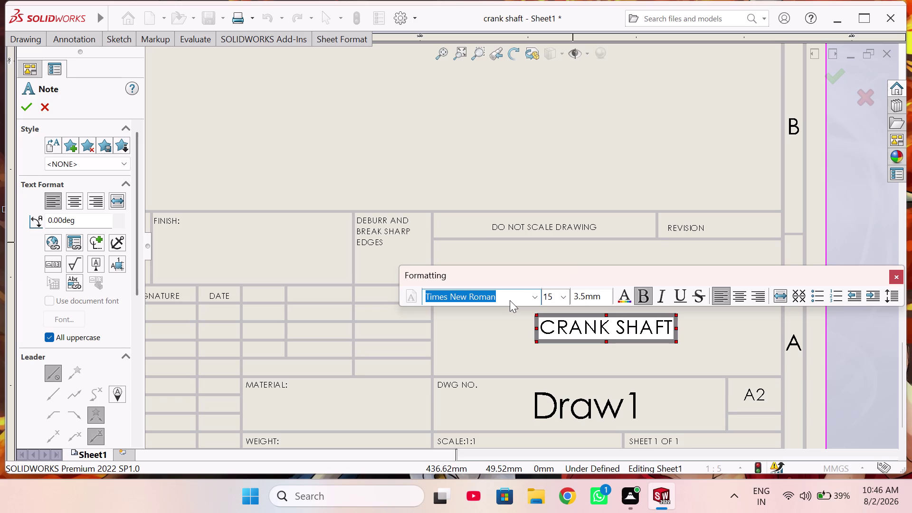
click(28, 103)
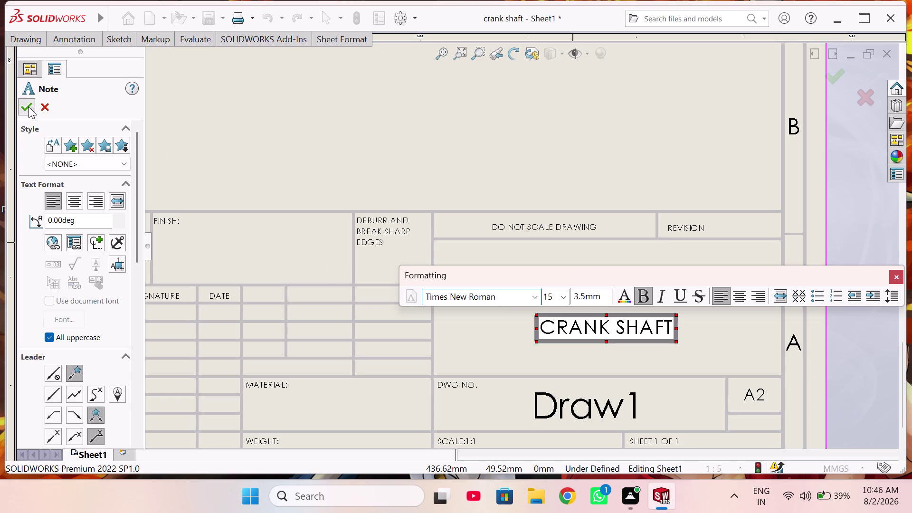
click(590, 325)
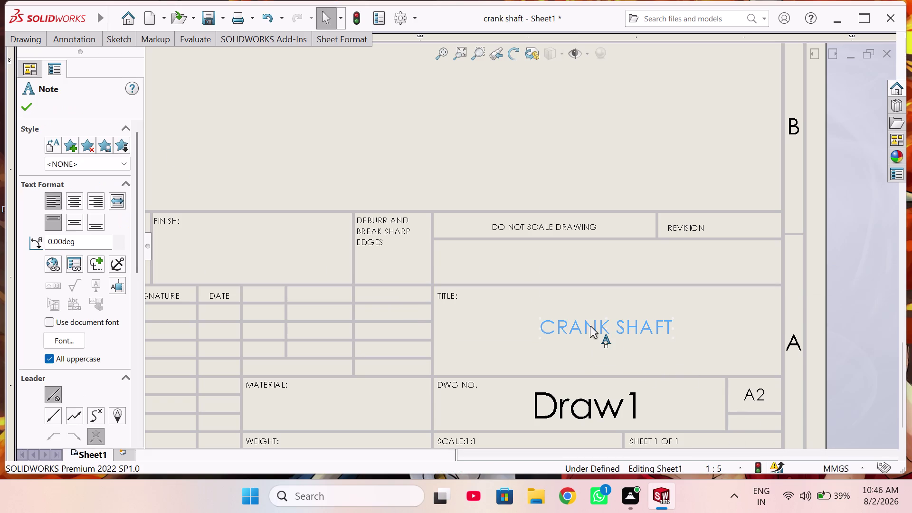
Replace the CRANK SHAFT title's Gothic font with Times New Roman.
double_click(590, 326)
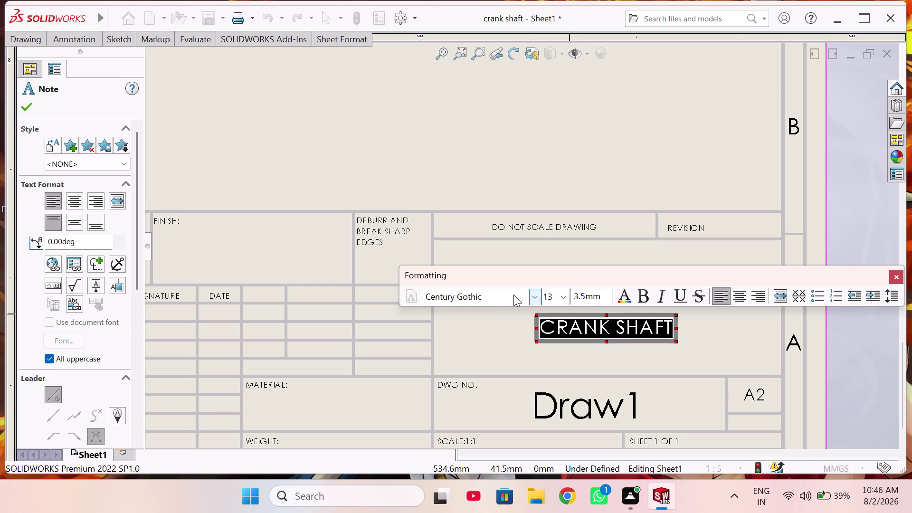
click(503, 294)
click(501, 295)
click(501, 294)
click(501, 295)
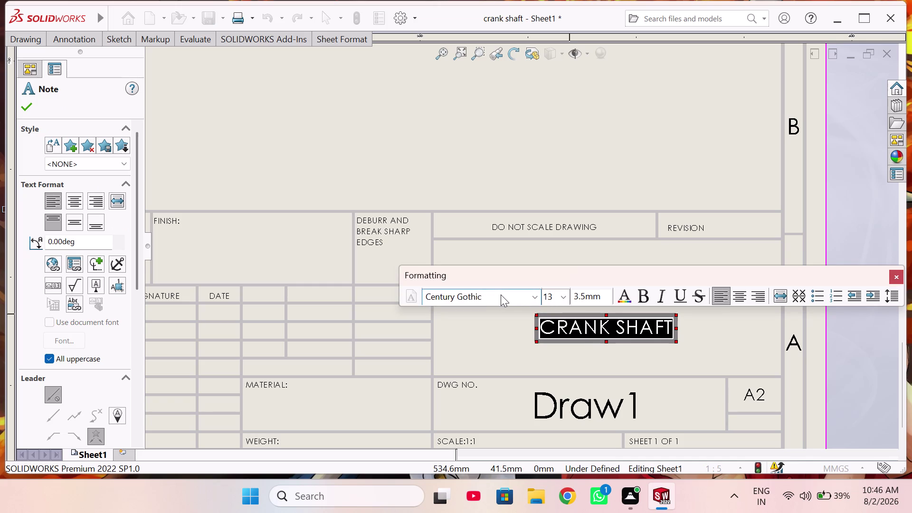
double_click(501, 294)
double_click(501, 295)
click(500, 294)
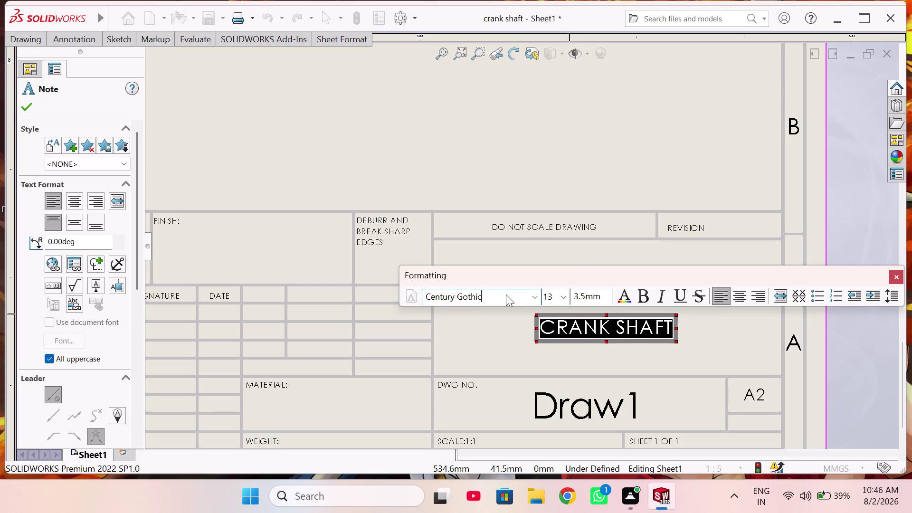
double_click(511, 295)
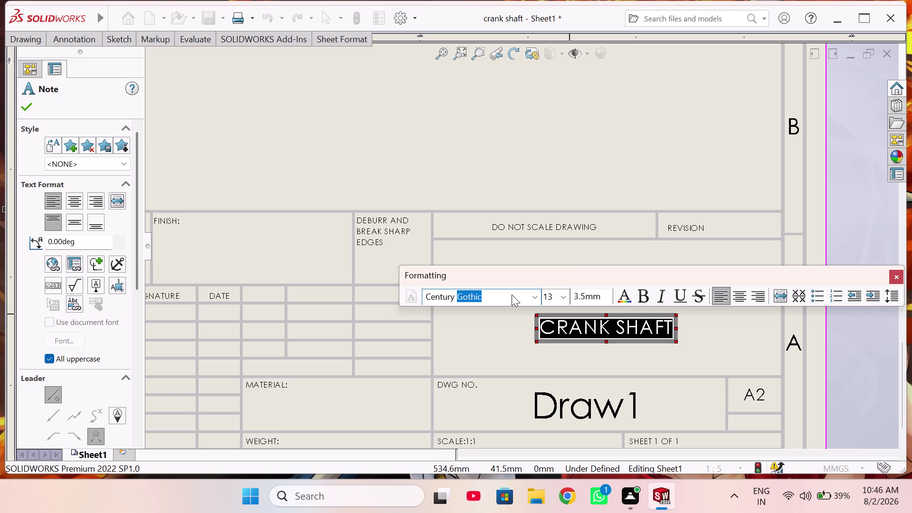
key(BackSpace)
key(BackSpace)
key(BackSpace)
text(t)
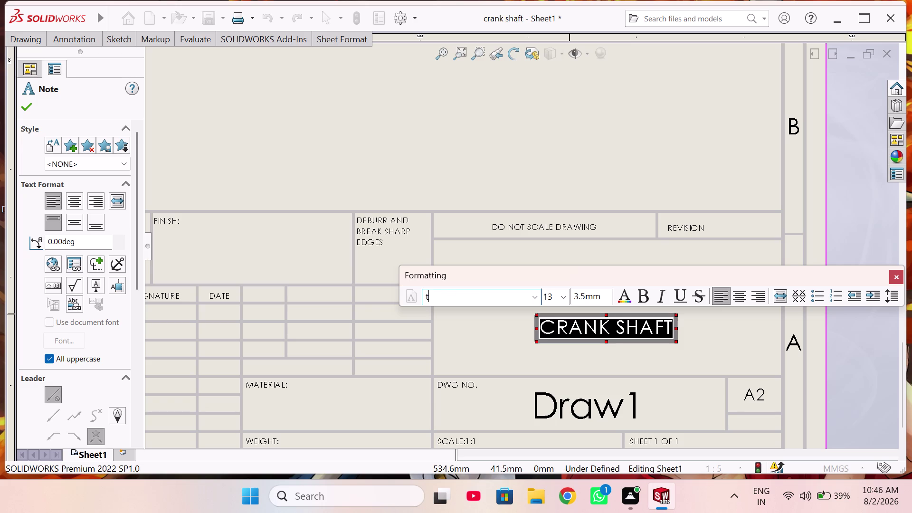
text(imes)
click(540, 294)
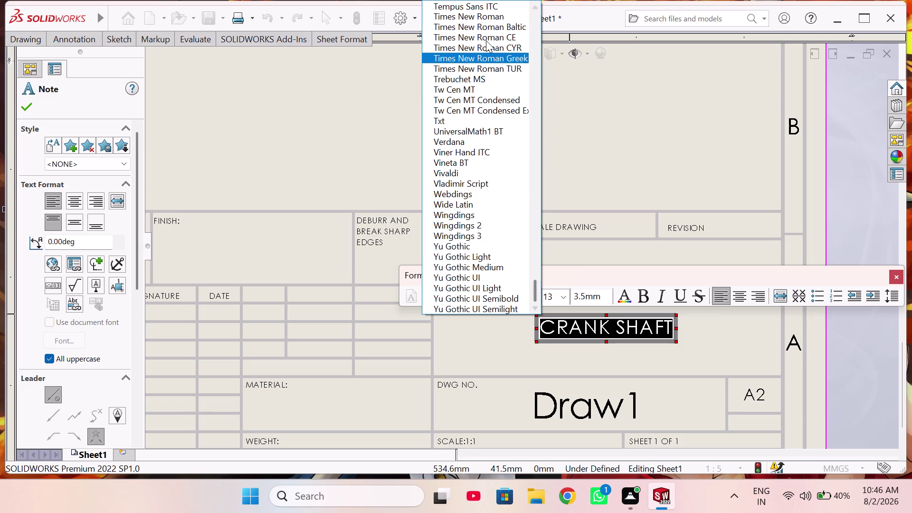
click(488, 19)
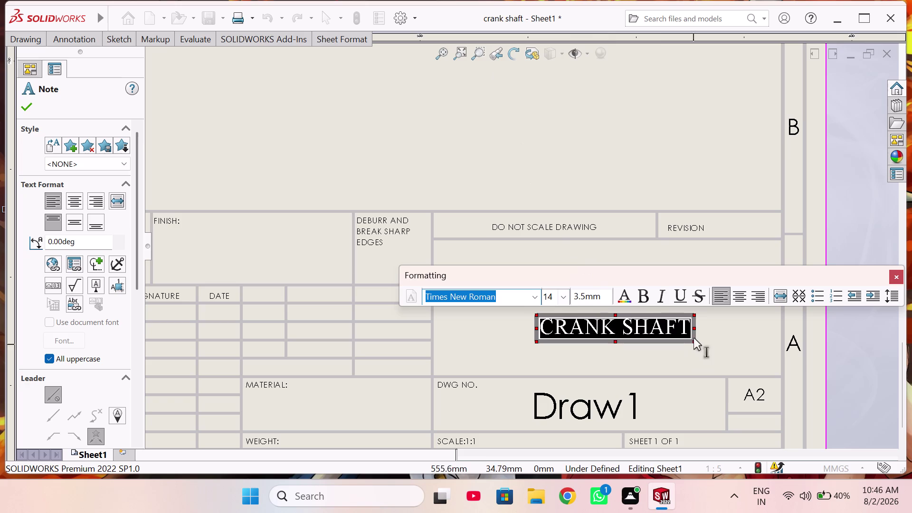
Set the title text size to 20 and drag the note to the centre of the title box.
click(565, 295)
click(549, 405)
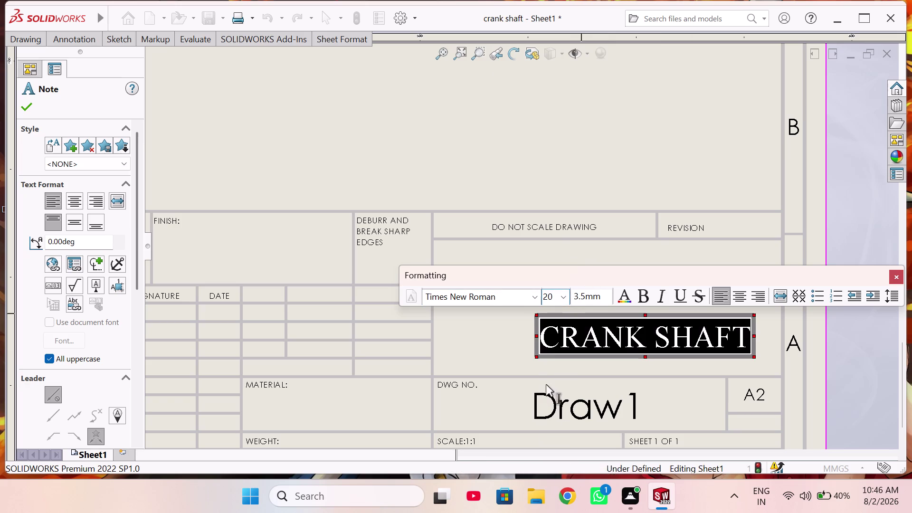
click(516, 337)
drag(597, 333, 592, 333)
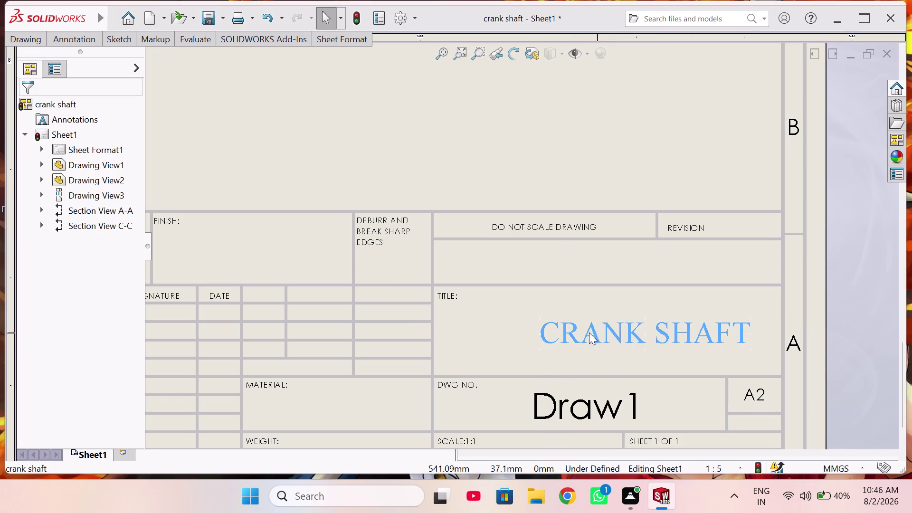
drag(591, 332, 554, 331)
click(841, 244)
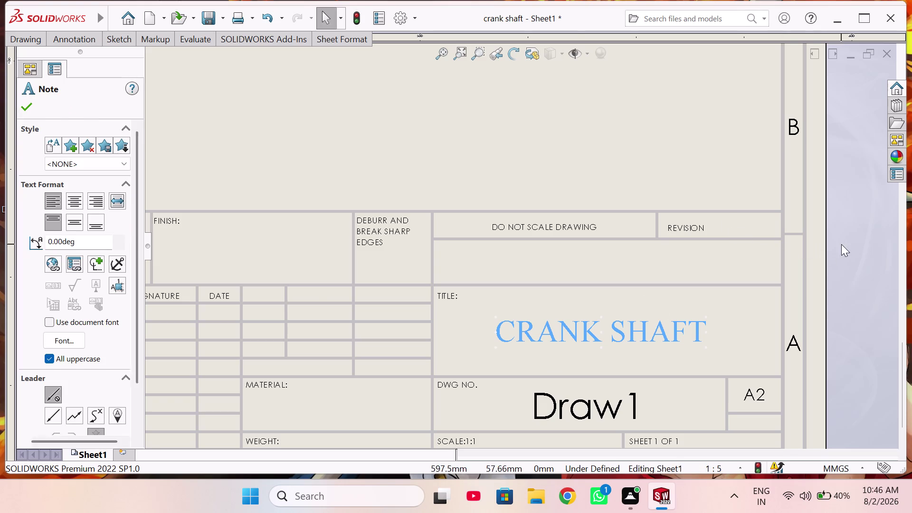
scroll(up, 3)
scroll(up, 3)
scroll(up, 3)
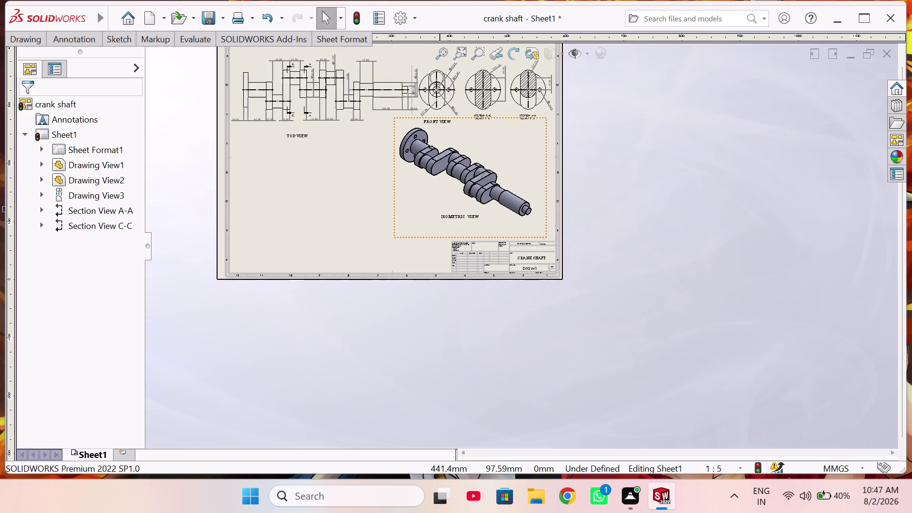
scroll(up, 3)
scroll(down, 3)
scroll(down, 3)
scroll(down, 3)
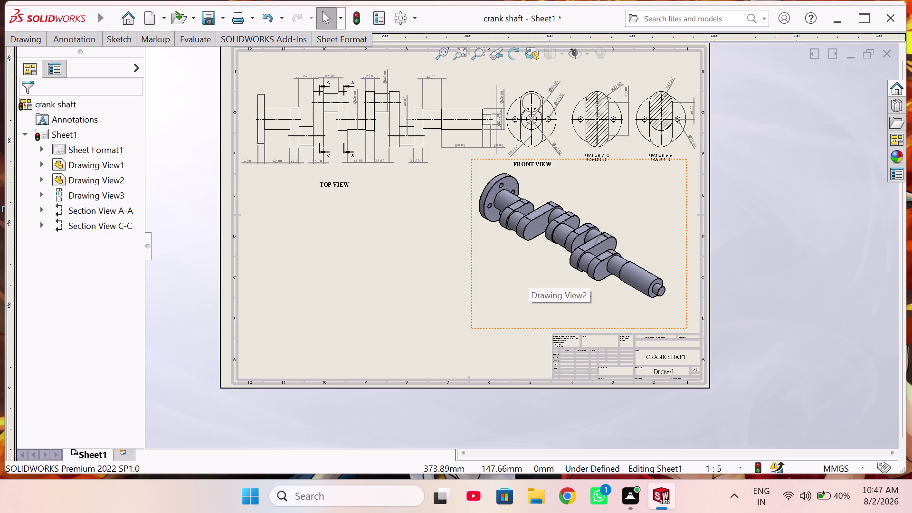
click(252, 22)
click(262, 66)
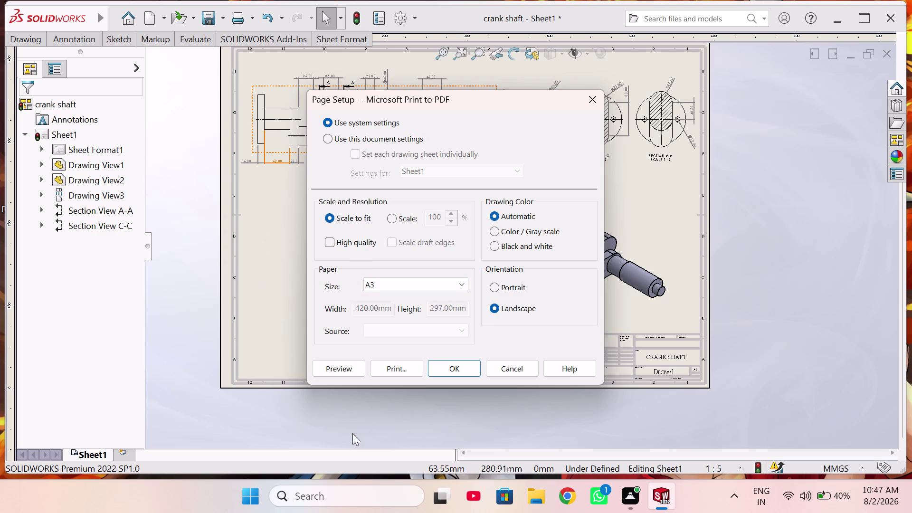
Preview the printed page, then print the sheet with Microsoft Print to PDF.
click(328, 367)
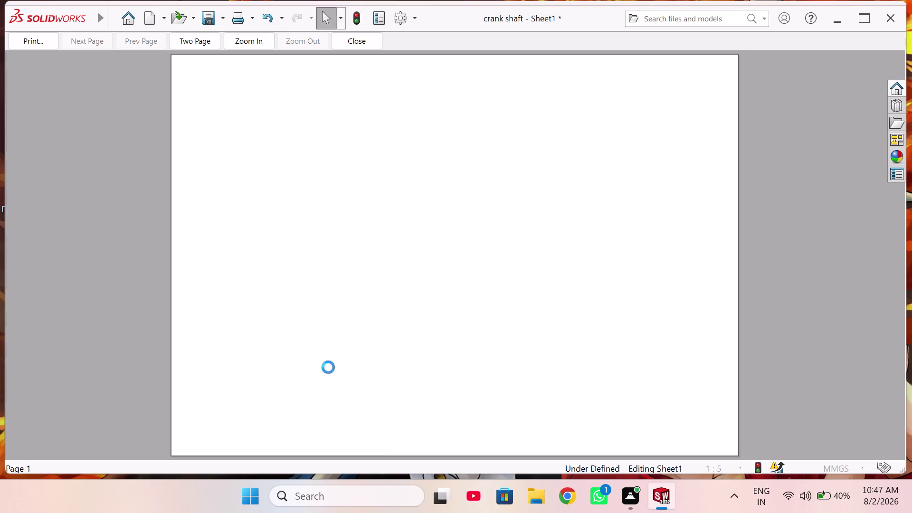
click(356, 37)
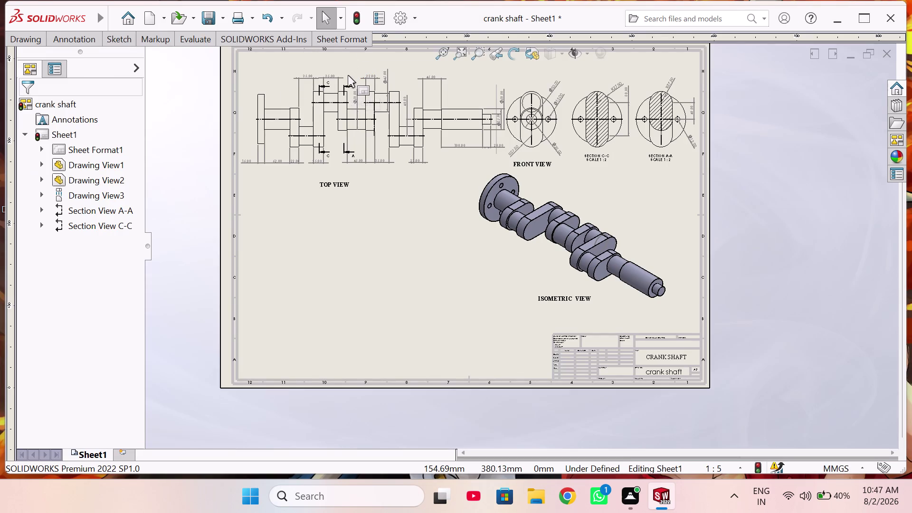
key(ctrl+p)
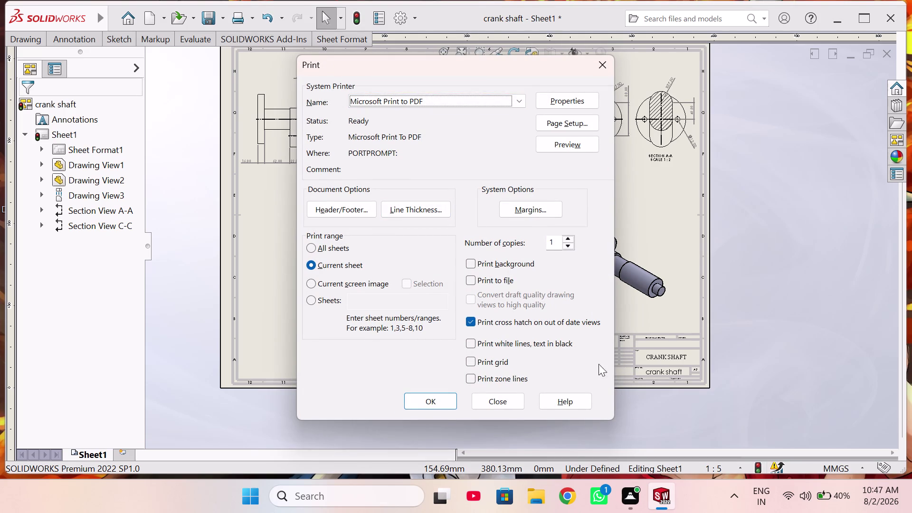
click(430, 402)
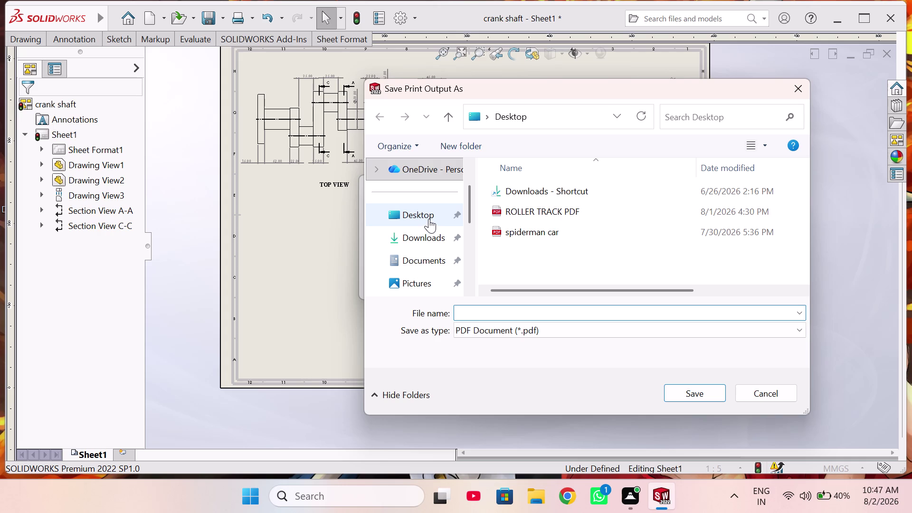
Choose Desktop as the location and save the print output as 'crank shaft pdf'.
click(429, 219)
click(540, 312)
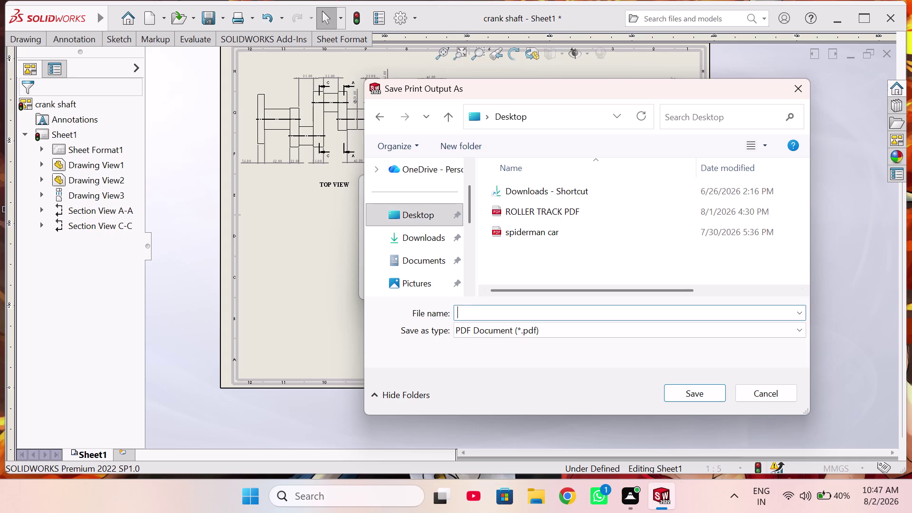
text(crank)
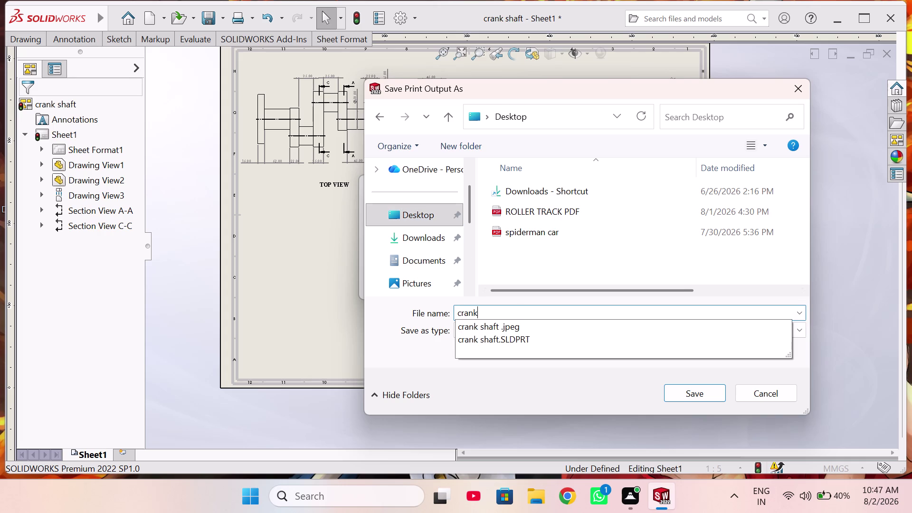
key(space)
text(sha)
text(ft)
key(space)
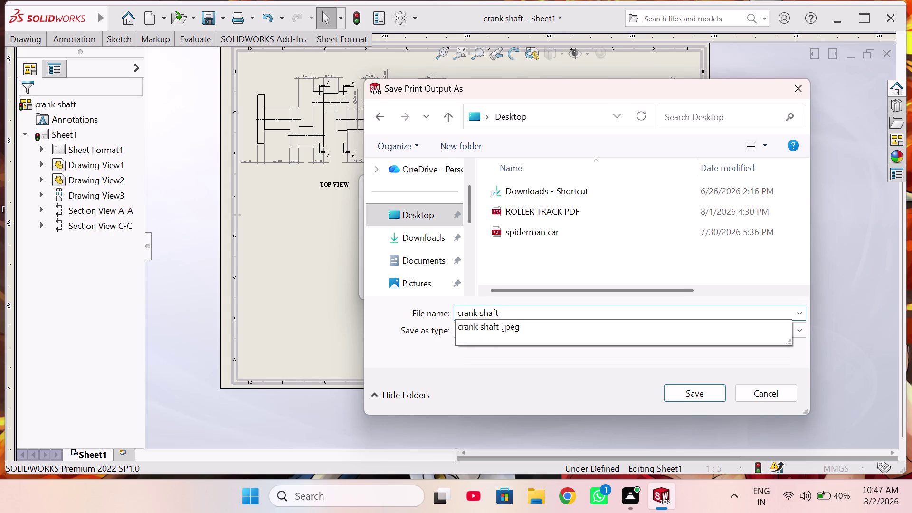
text(pdf)
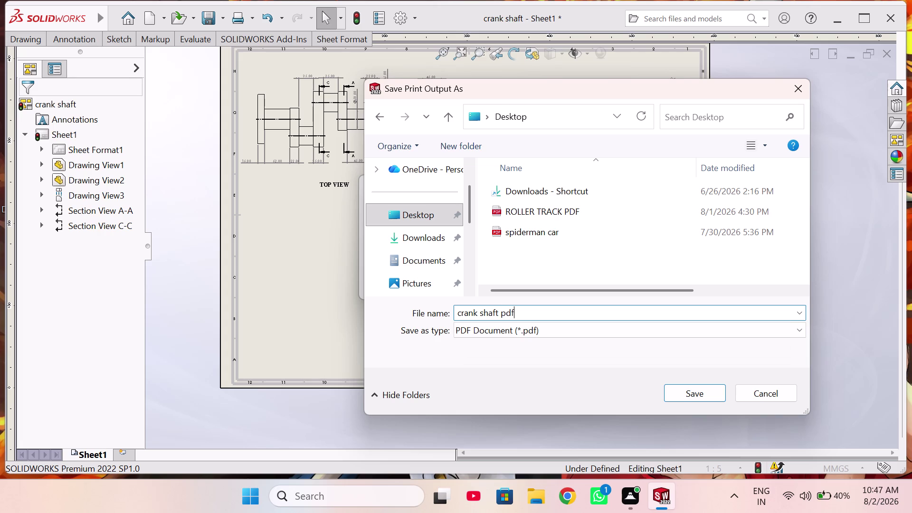
key(Return)
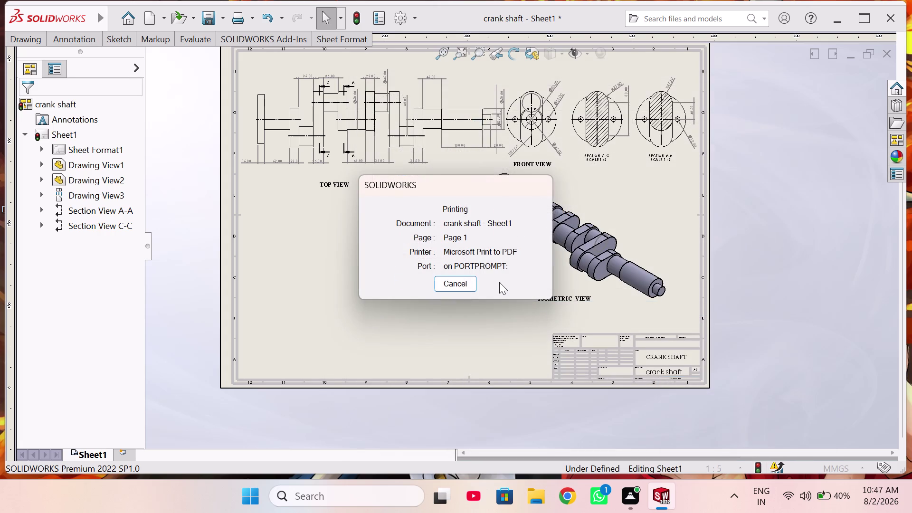